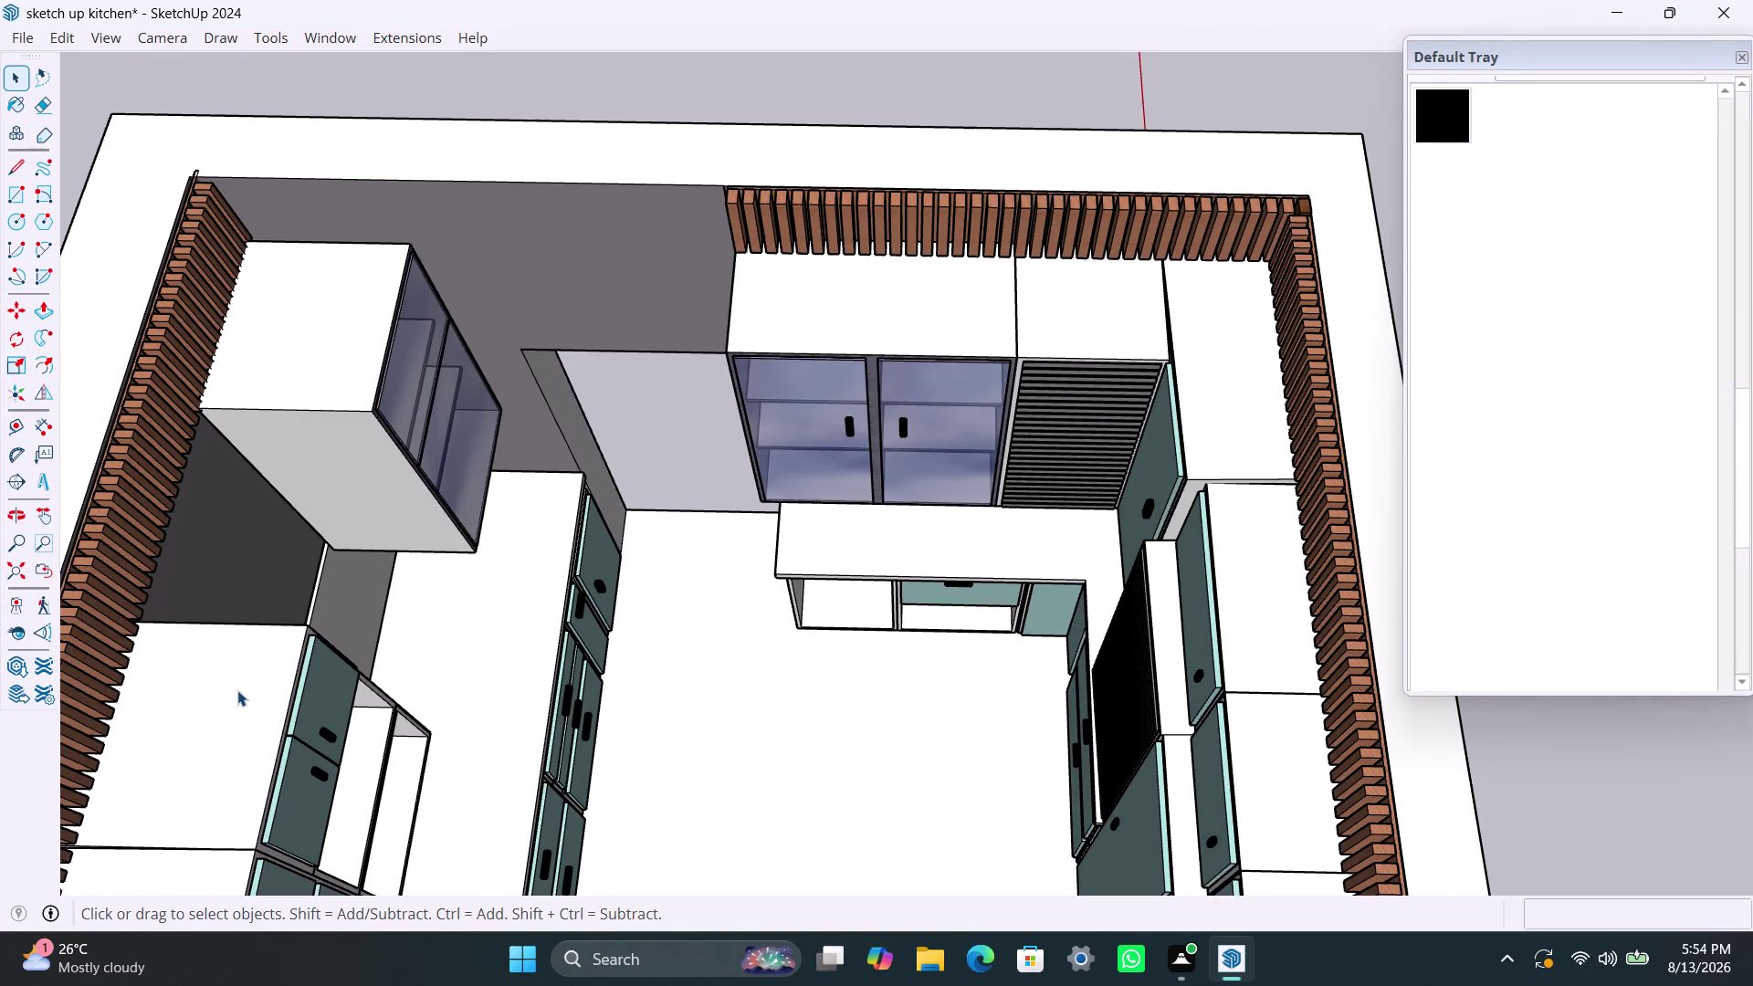
Orbit and zoom around the kitchen room, viewing it from above, from the other side and at the lower cabinets.
scroll(down, 3)
scroll(down, 3)
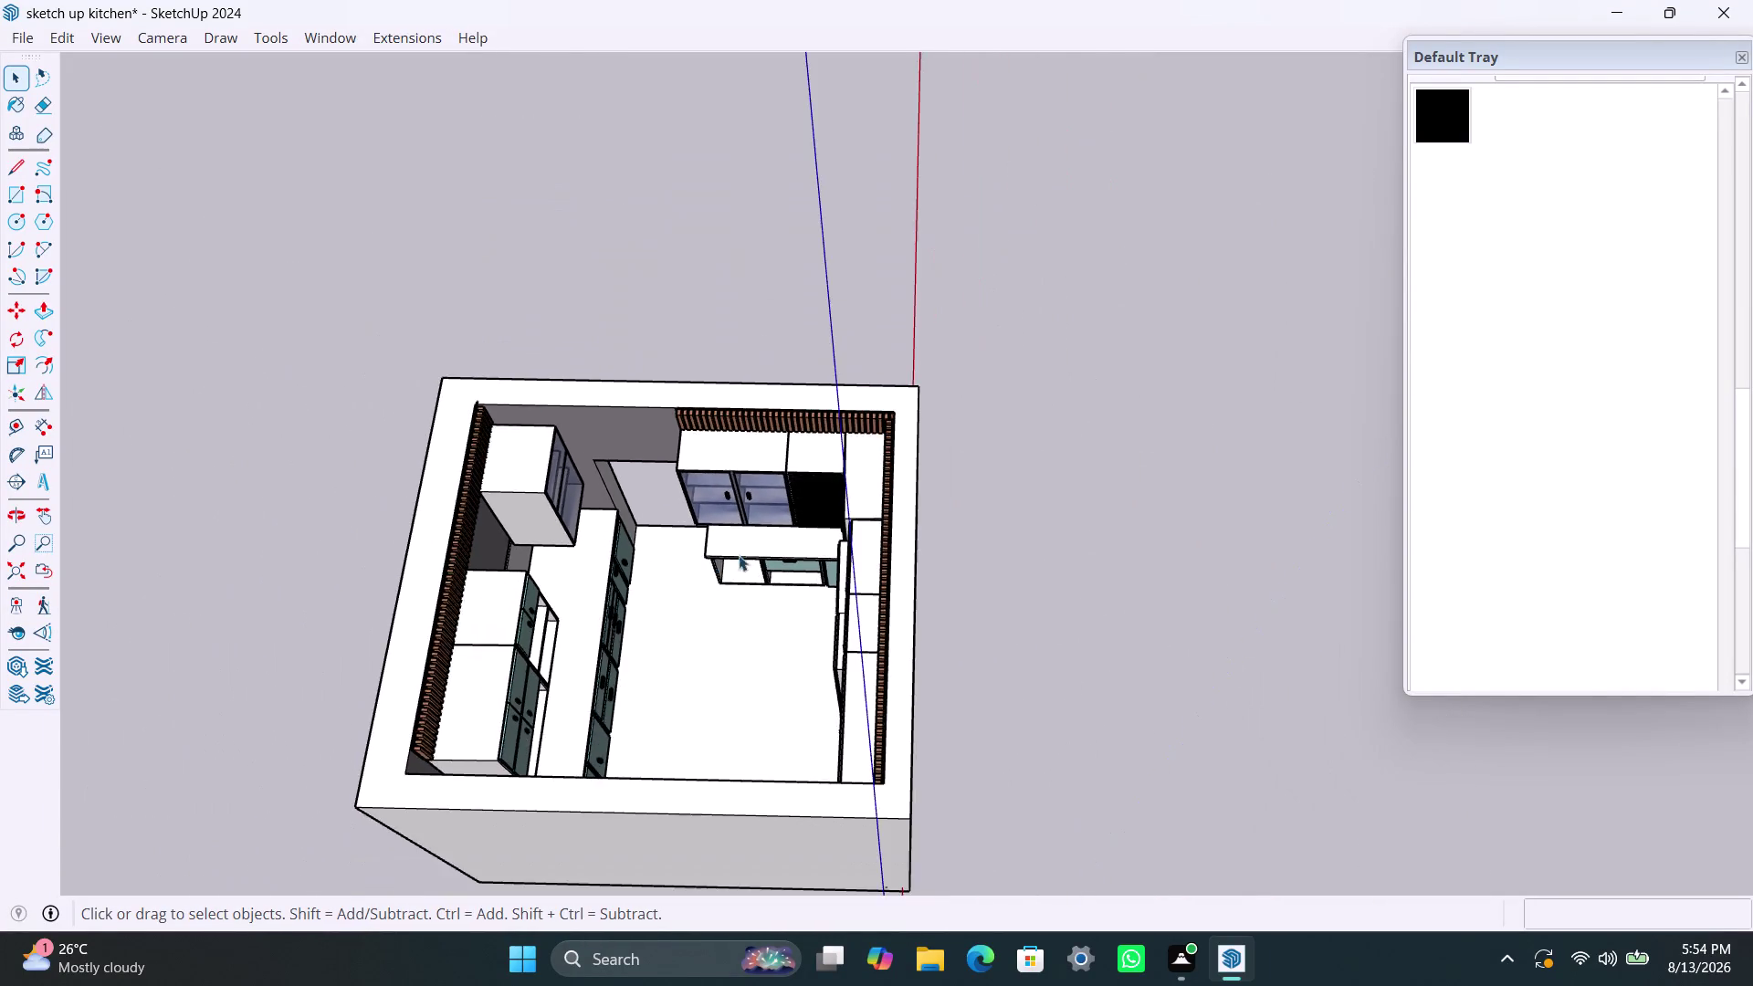
middle_drag(766, 548, 265, 644)
scroll(up, 3)
middle_drag(789, 421, 581, 382)
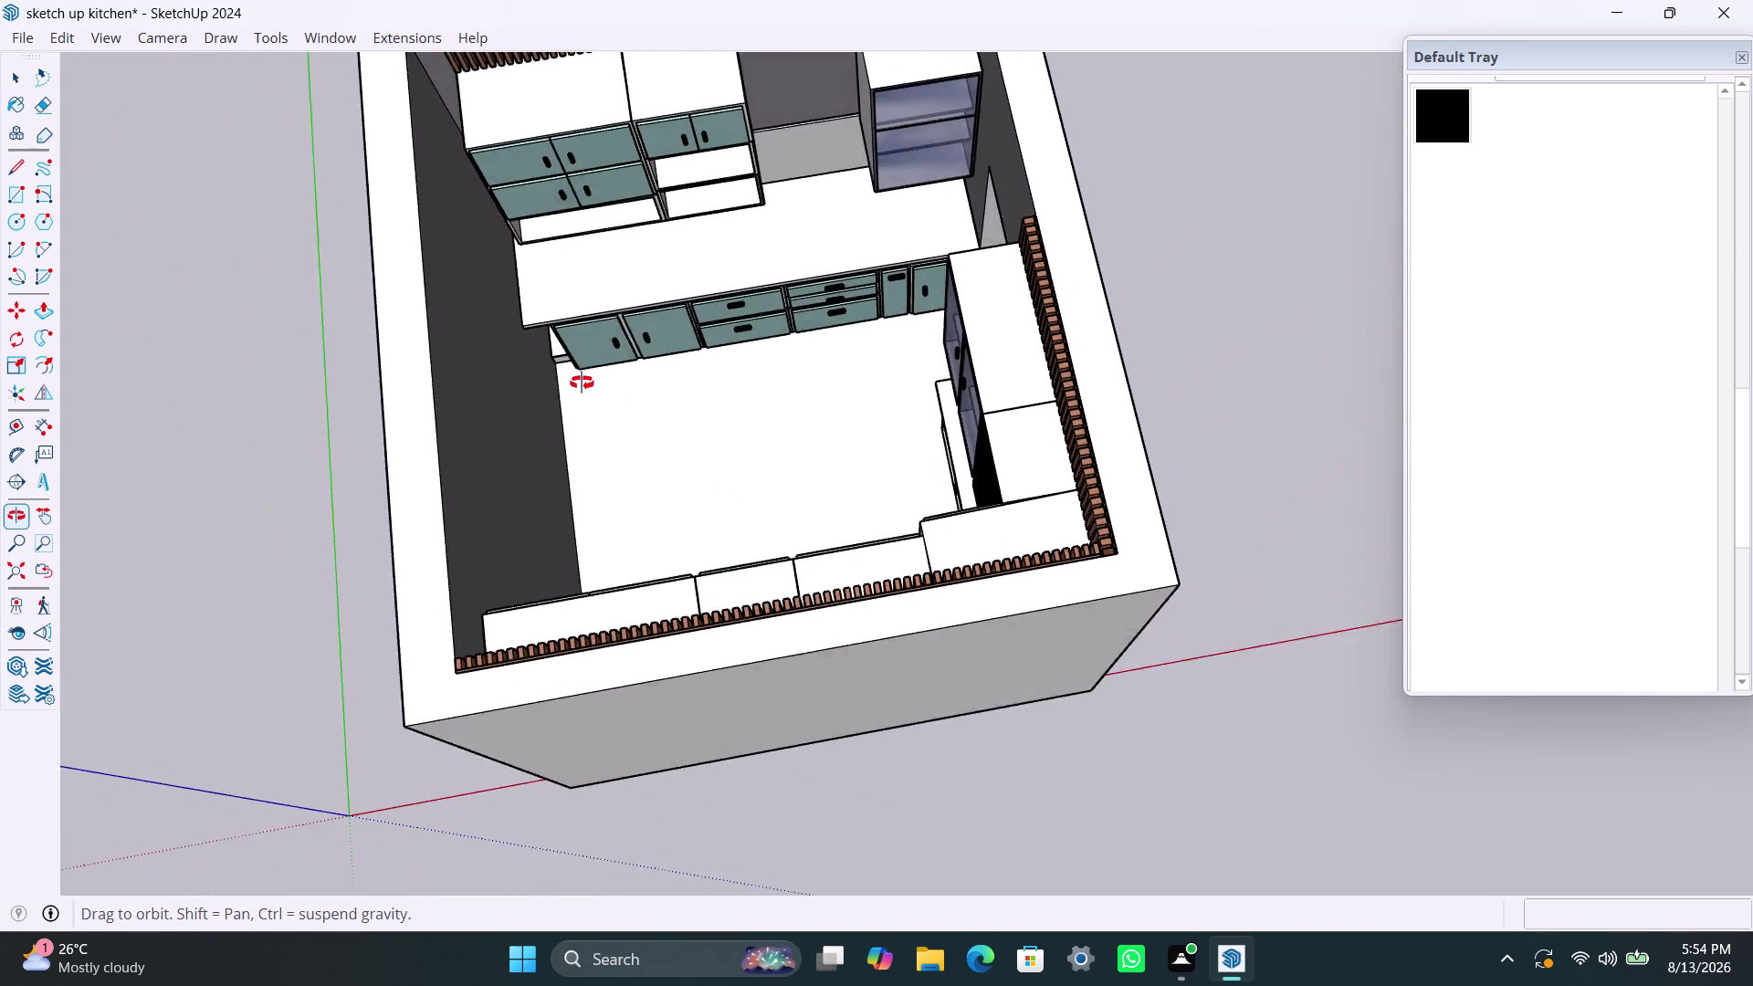
middle_drag(582, 382, 570, 368)
scroll(up, 3)
middle_drag(680, 436, 646, 328)
scroll(up, 3)
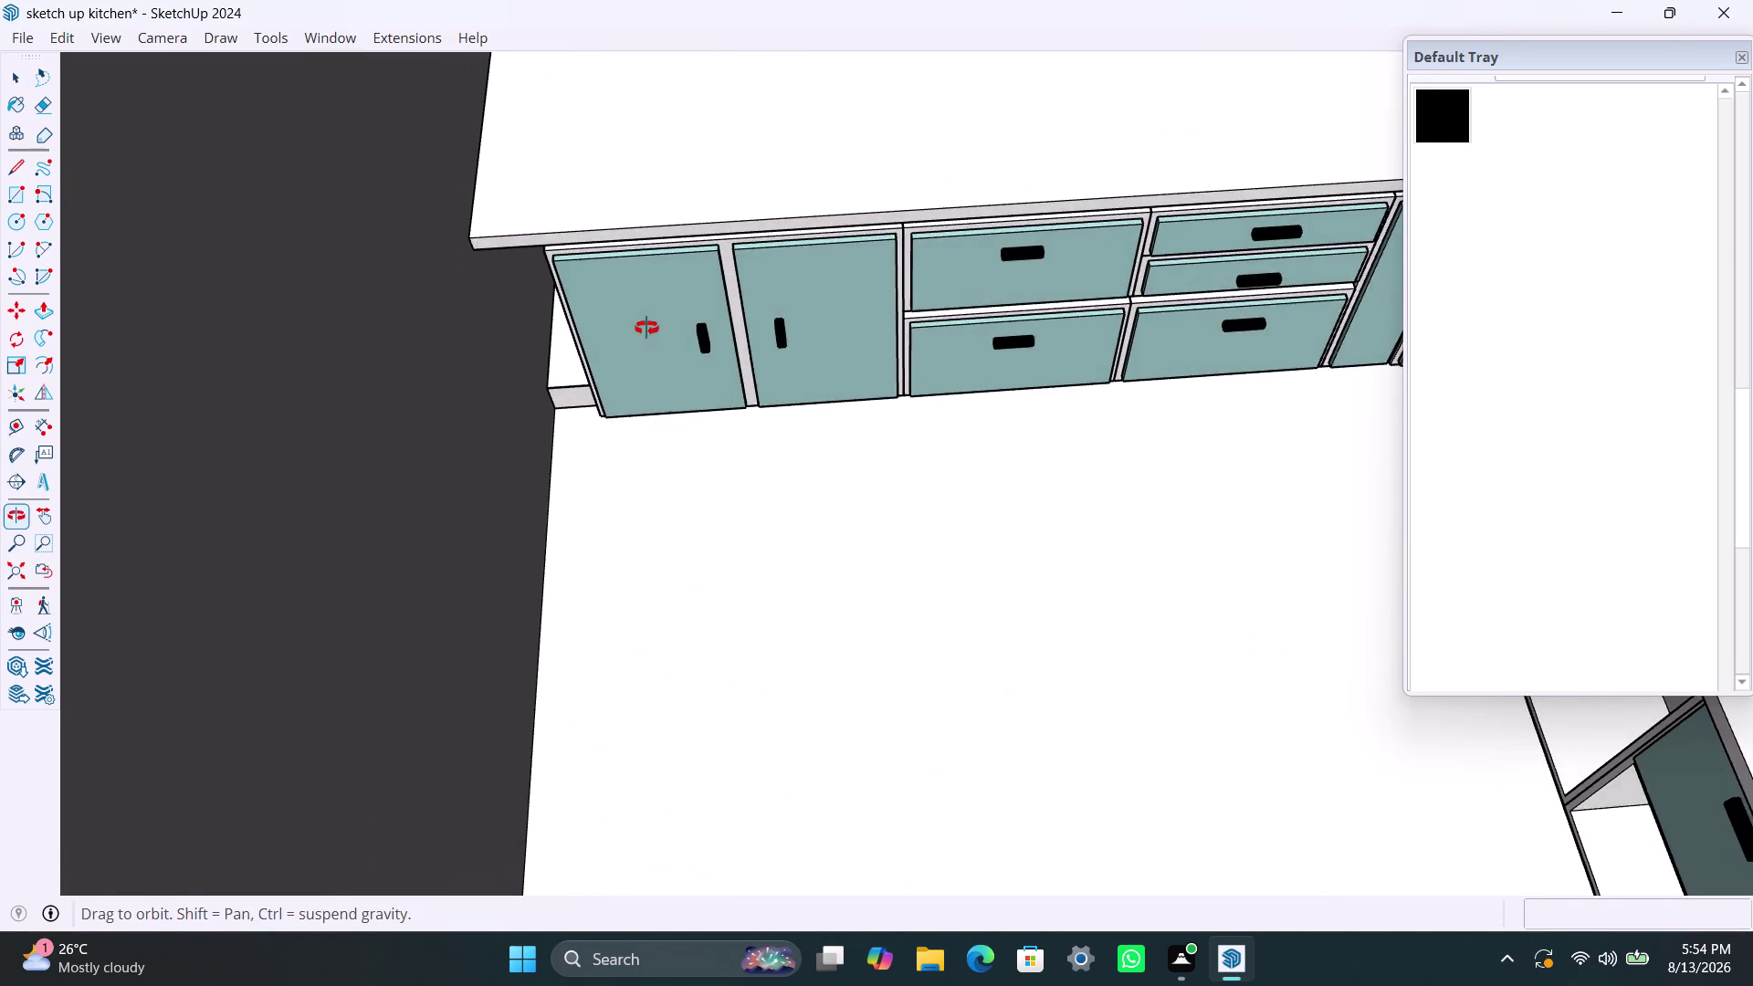
middle_drag(647, 328, 645, 332)
scroll(down, 3)
Select the whole outer room shell and orbit to a tilted overhead view.
triple_click(834, 505)
click(835, 504)
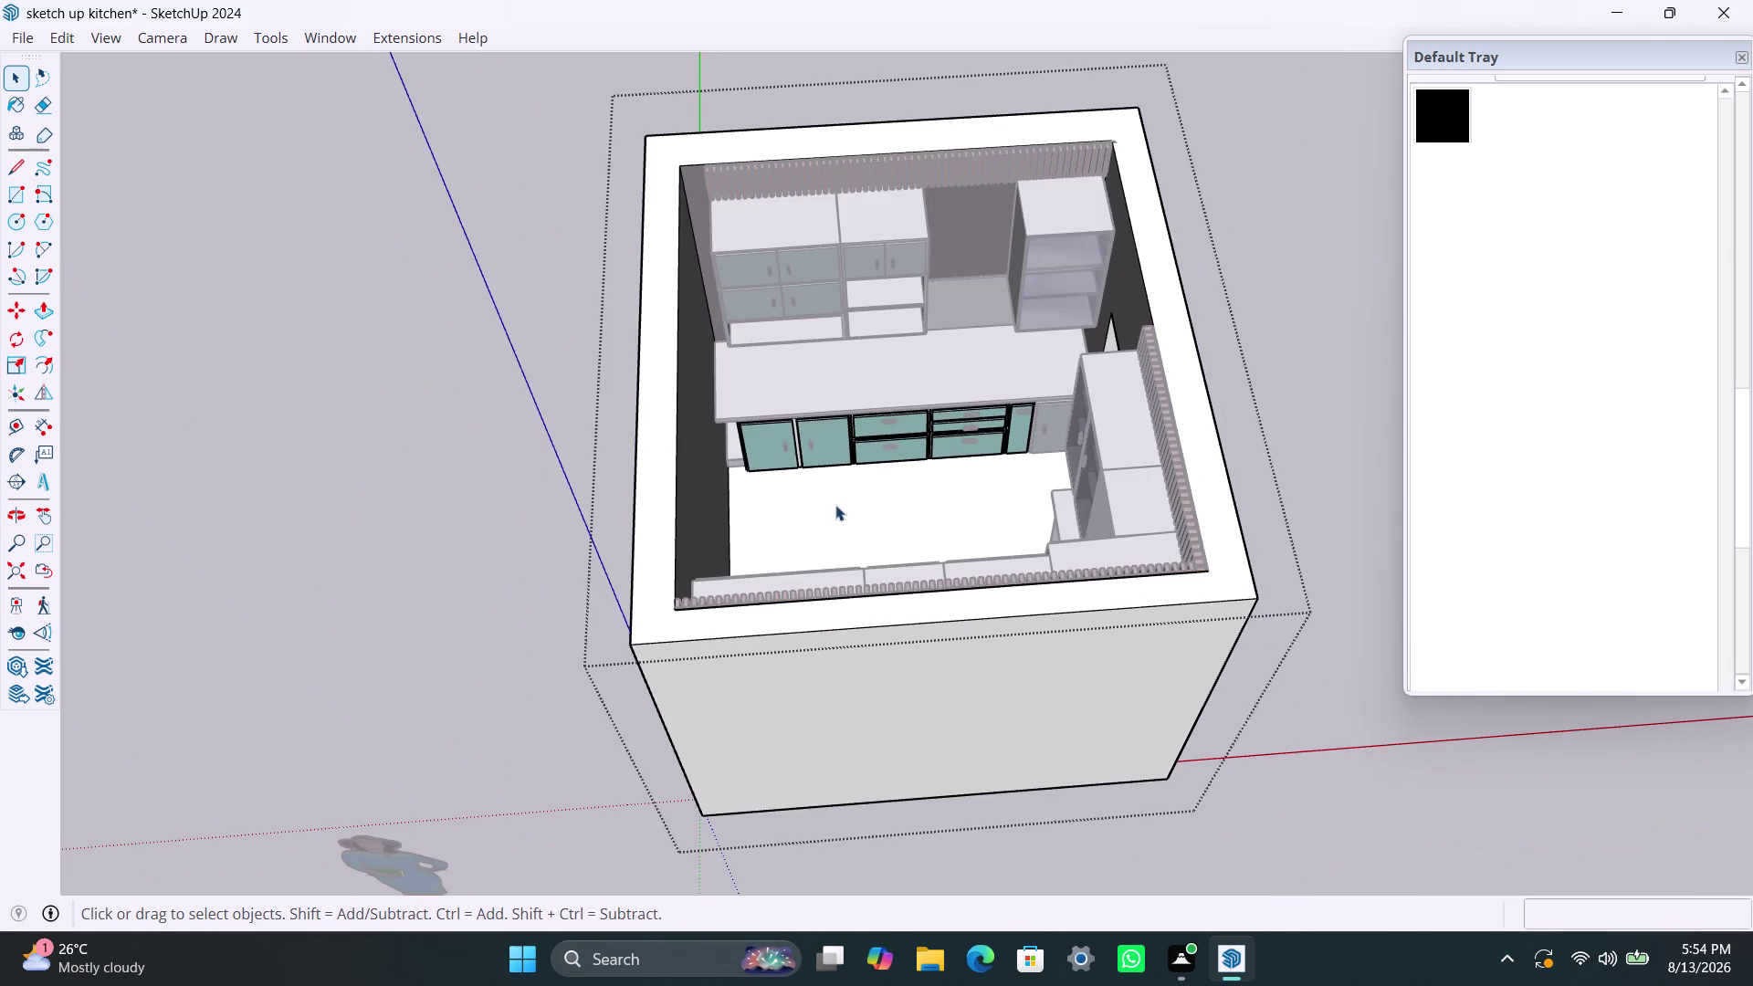
triple_click(836, 514)
click(836, 514)
scroll(down, 3)
middle_drag(908, 496, 818, 620)
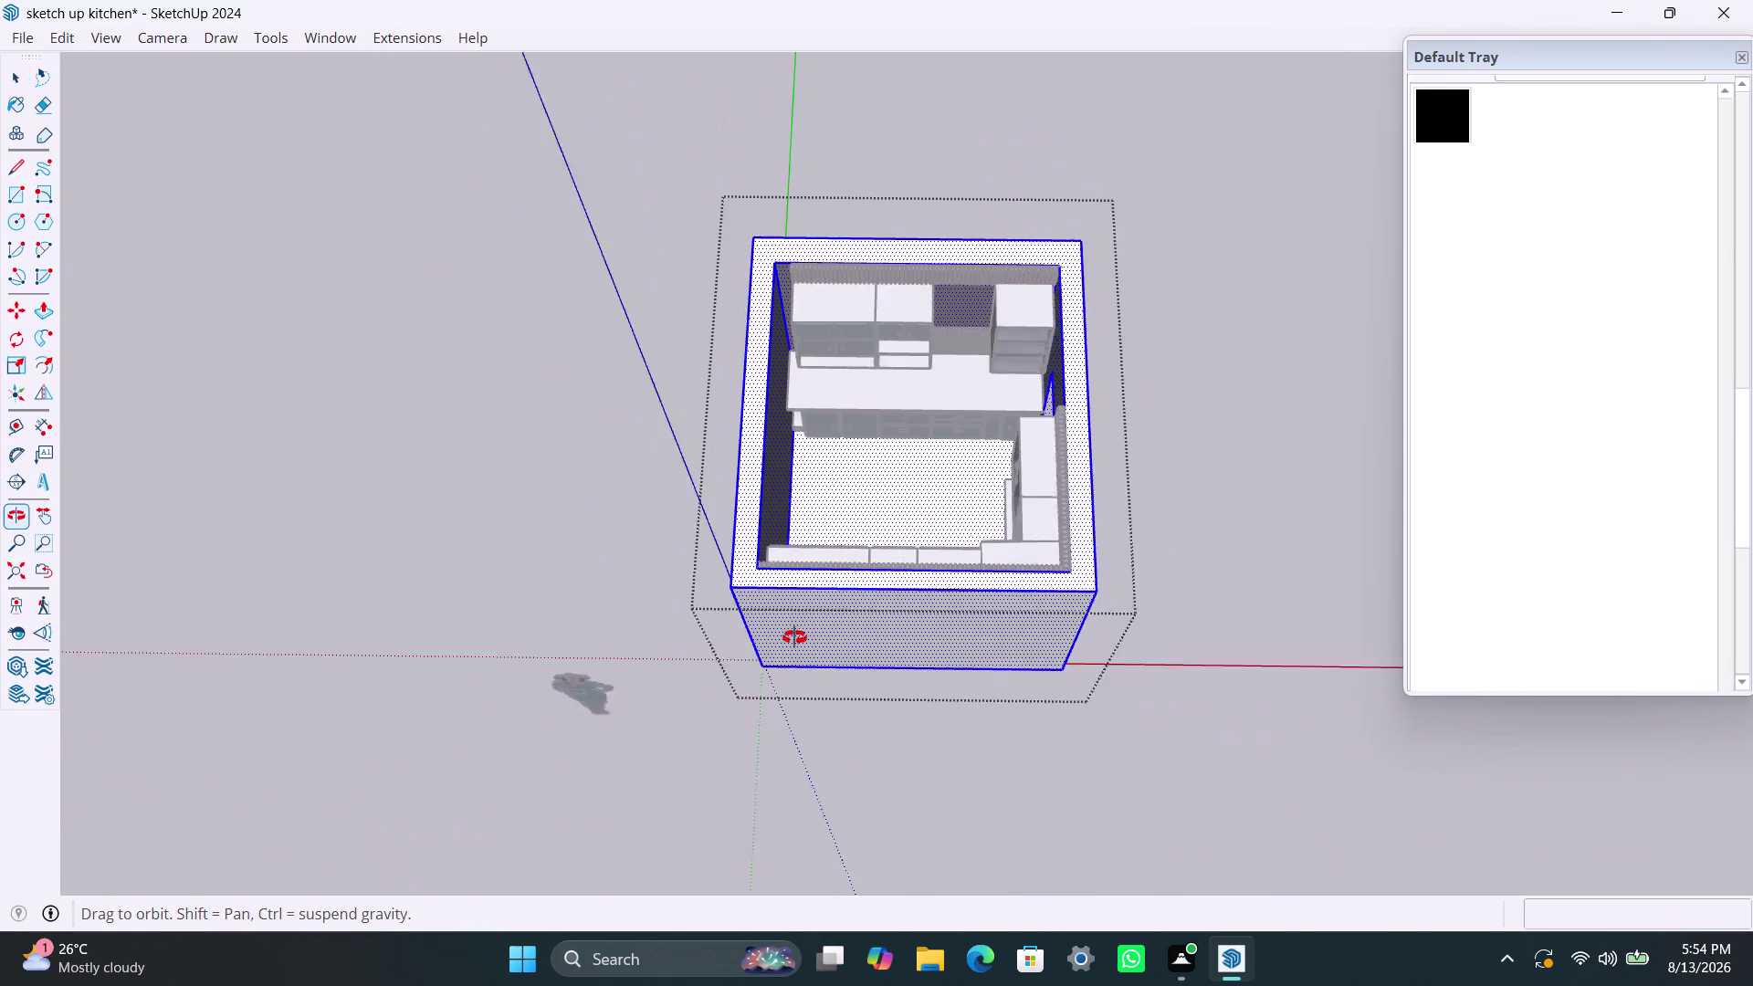
middle_drag(818, 620, 790, 640)
scroll(up, 3)
Select the floor, view the room from outside facing the doorway wall, then clear the selection.
double_click(868, 474)
scroll(down, 3)
middle_drag(995, 516, 993, 515)
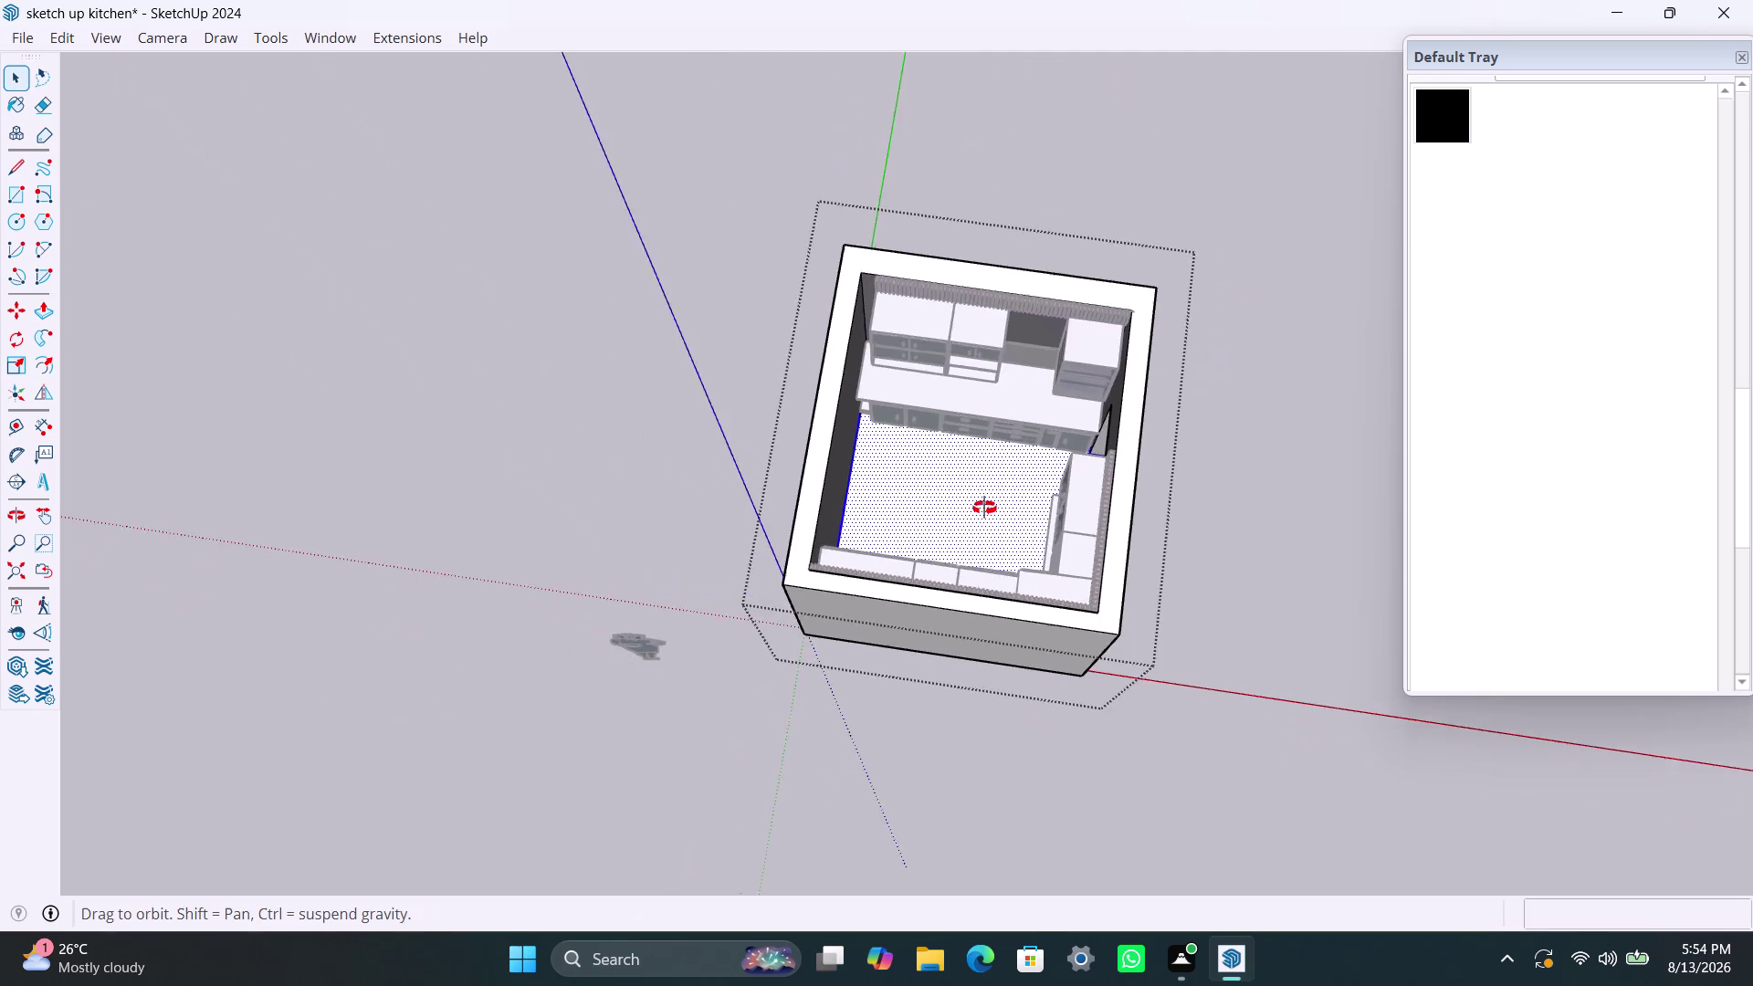
middle_drag(993, 515, 313, 167)
middle_drag(484, 289, 242, 277)
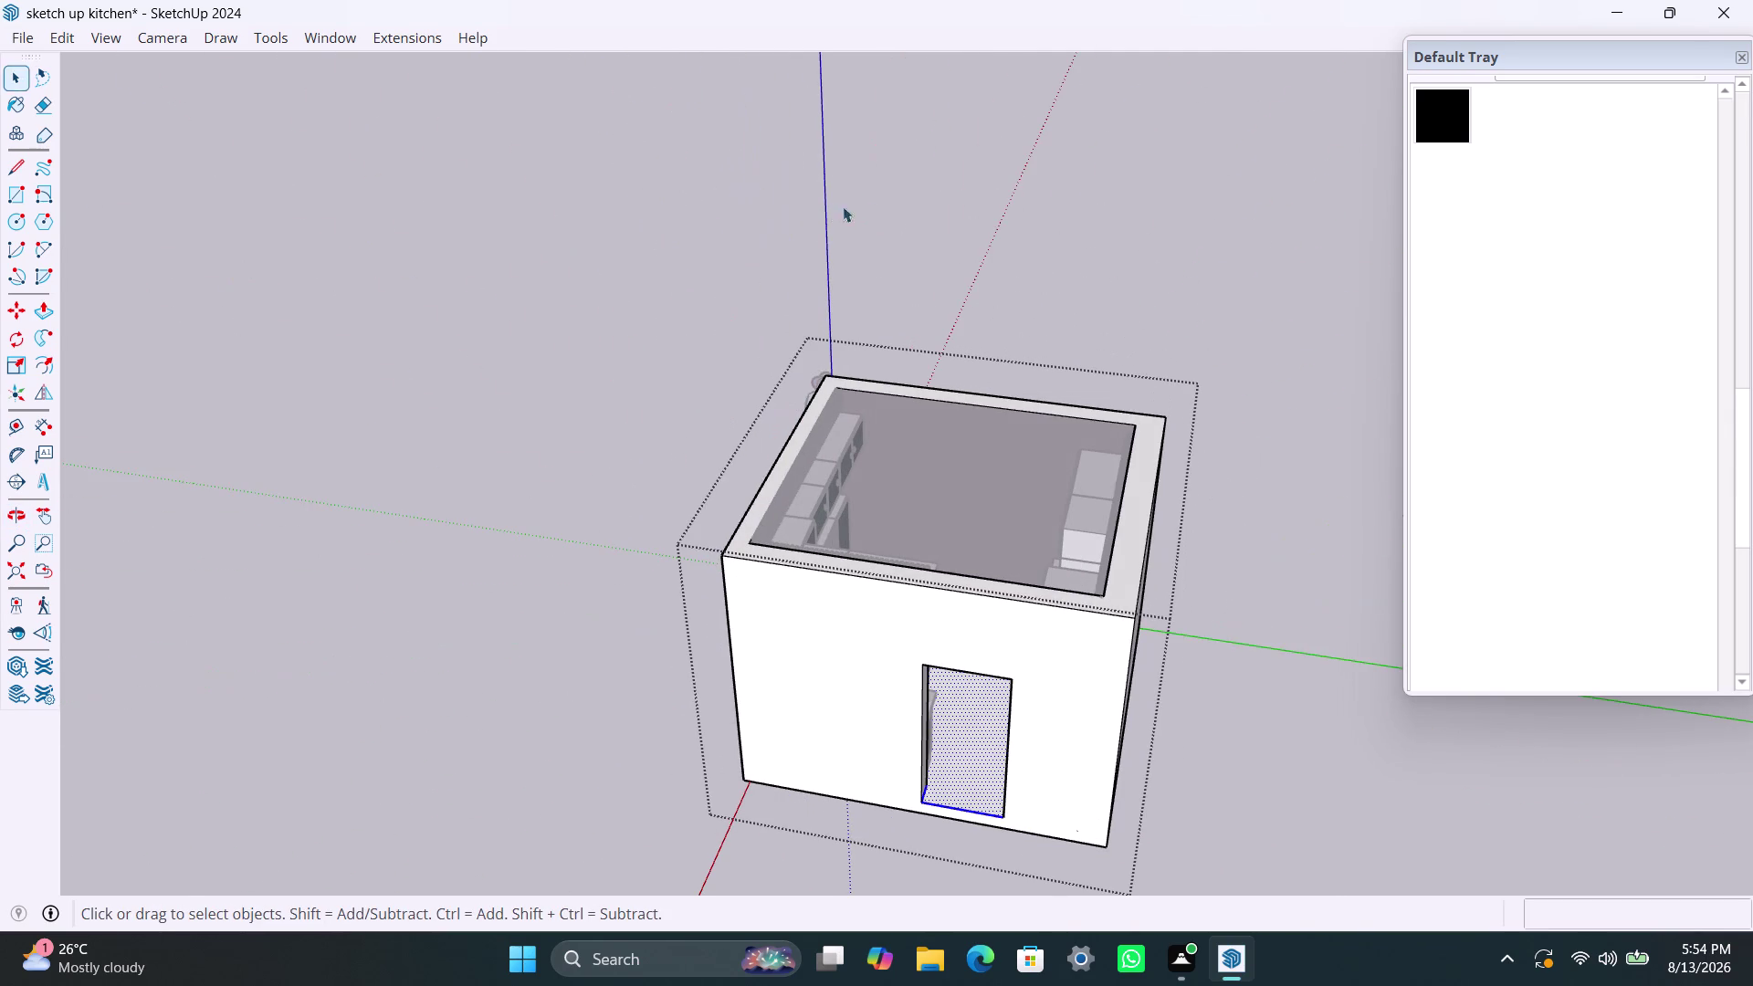
key(space)
triple_click(972, 206)
triple_click(973, 227)
click(975, 227)
Zoom in near the top of the shell and select the entire outer room shell.
scroll(up, 3)
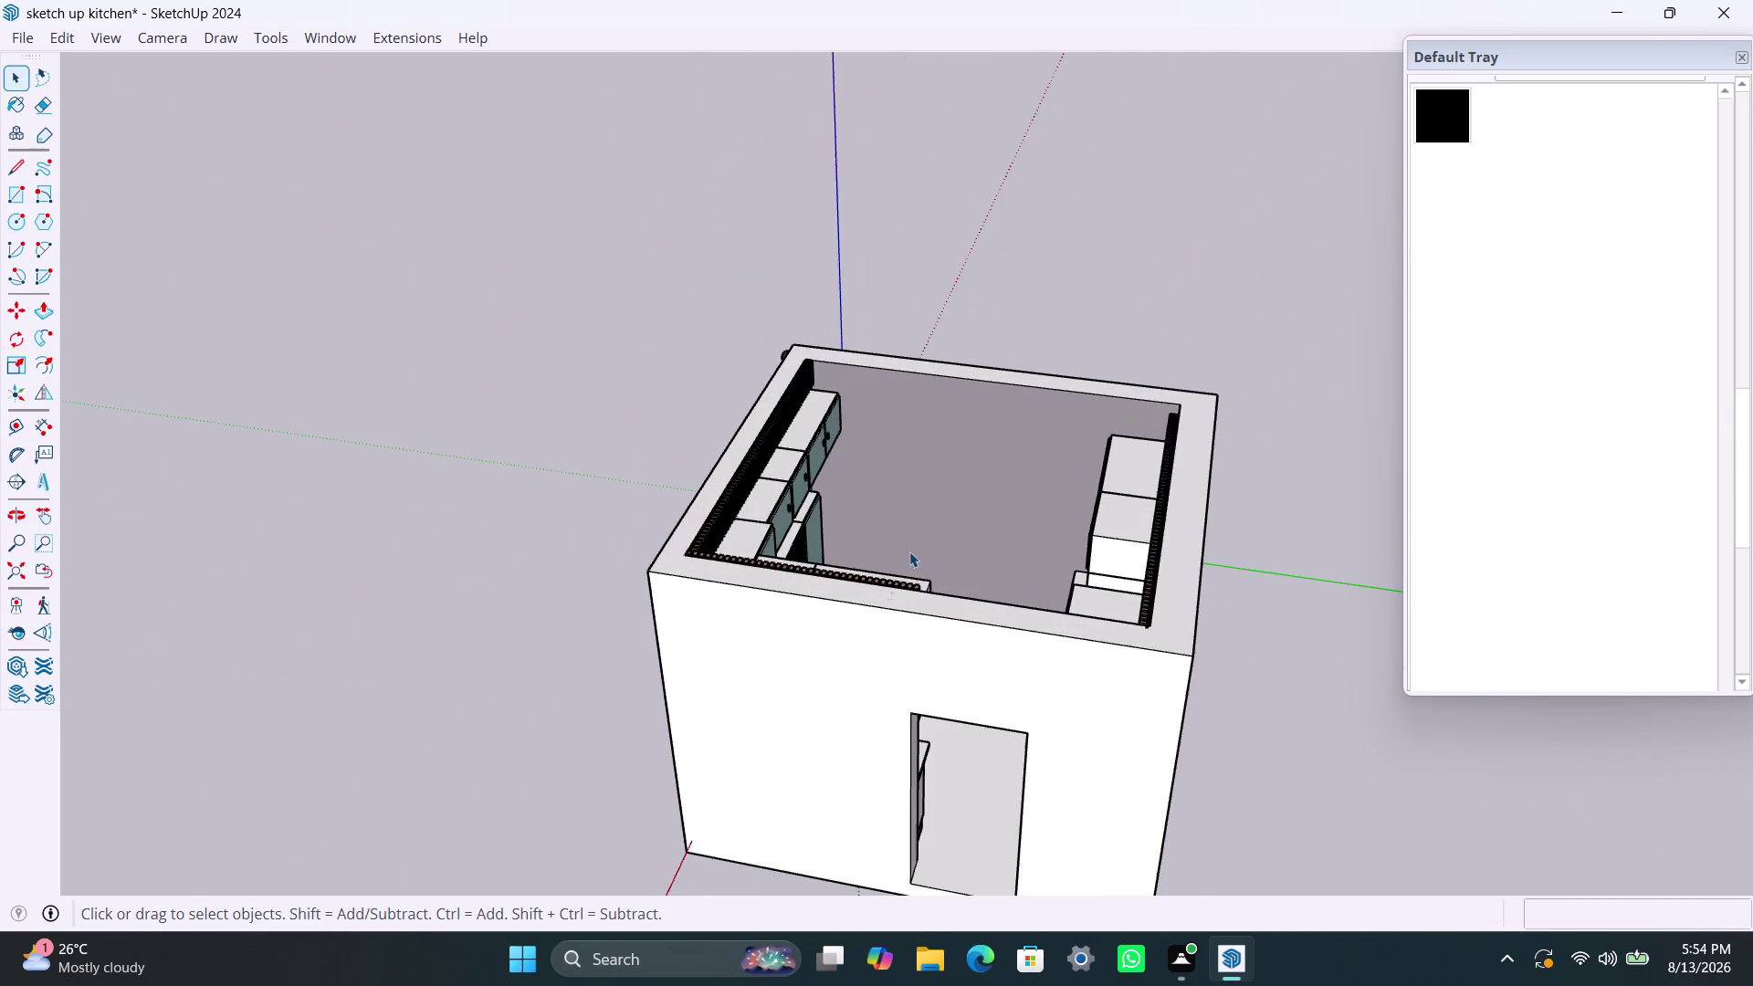
scroll(up, 3)
middle_drag(705, 541, 835, 477)
click(848, 590)
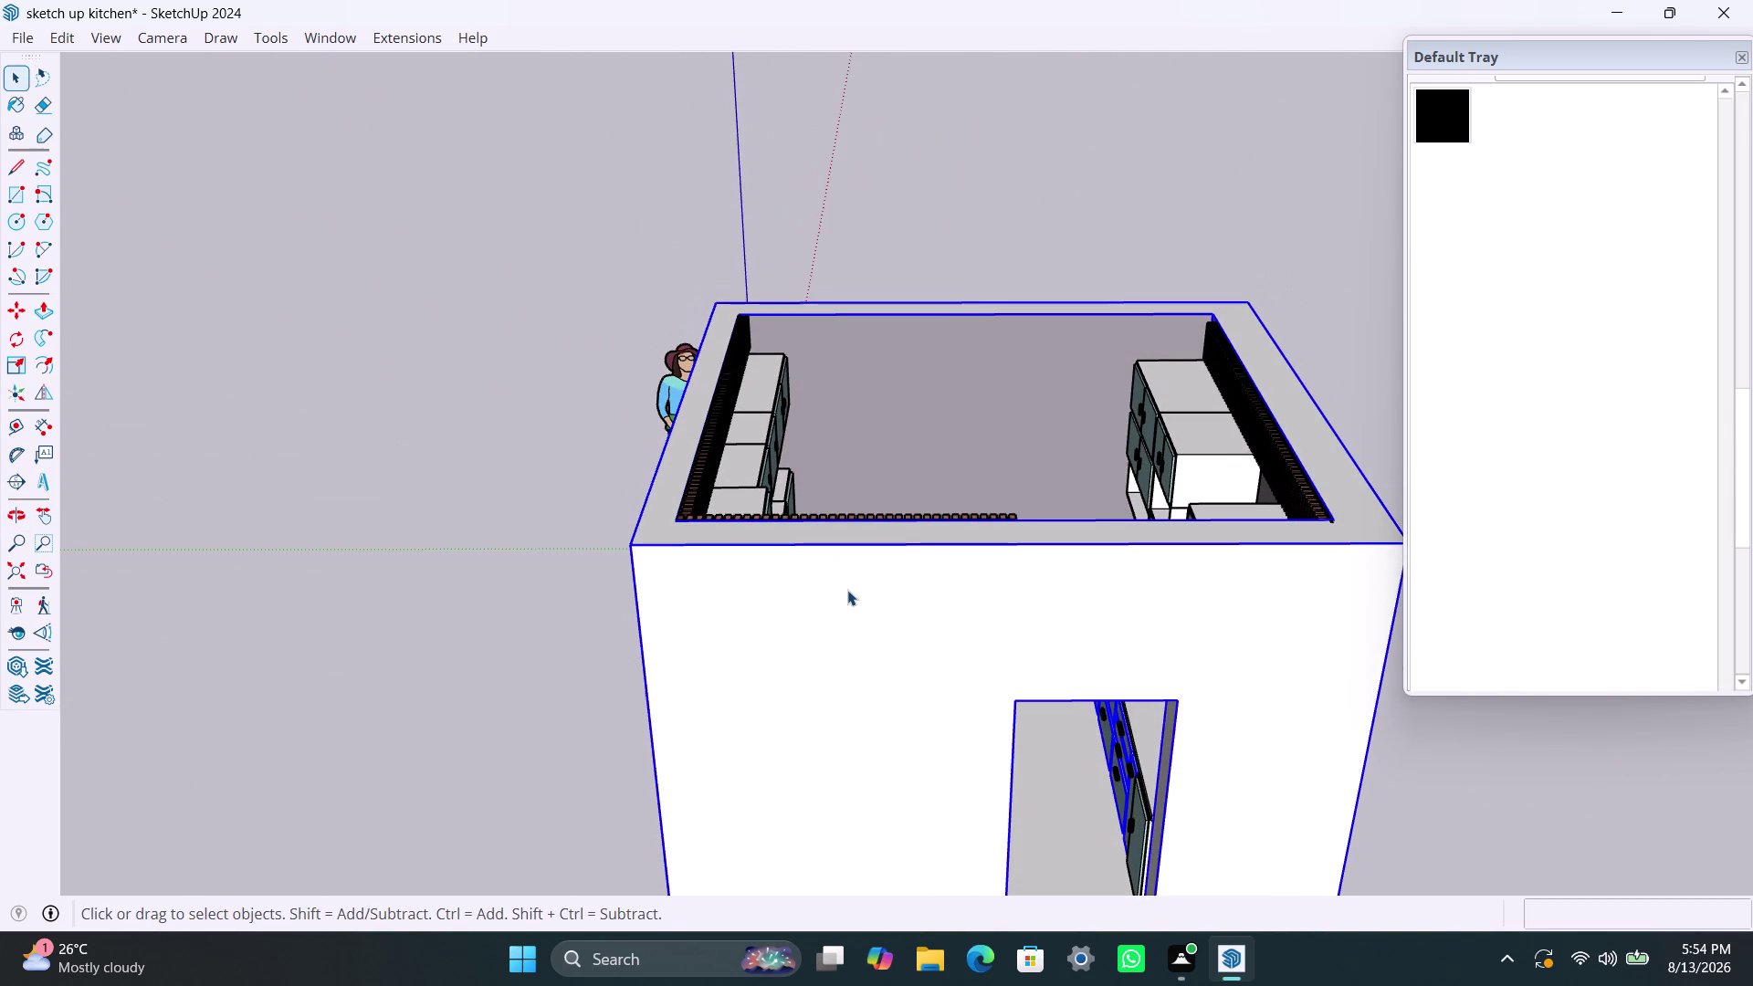
triple_click(846, 589)
click(846, 589)
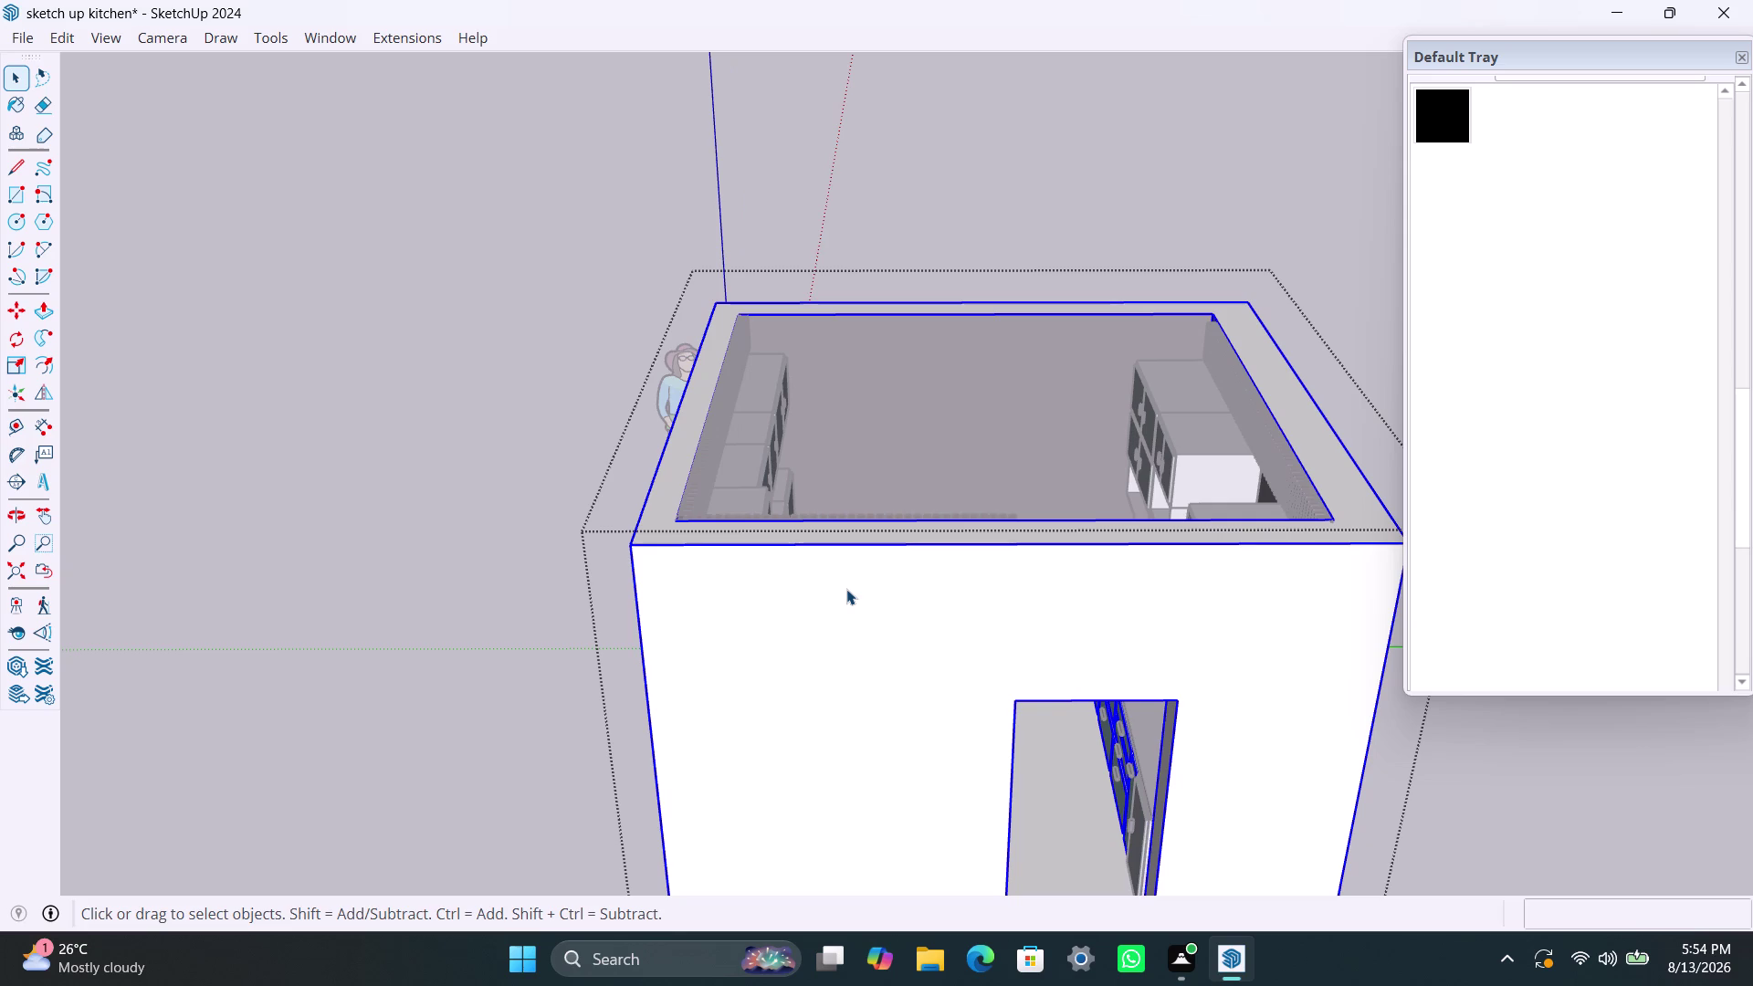
click(847, 589)
click(846, 588)
click(847, 588)
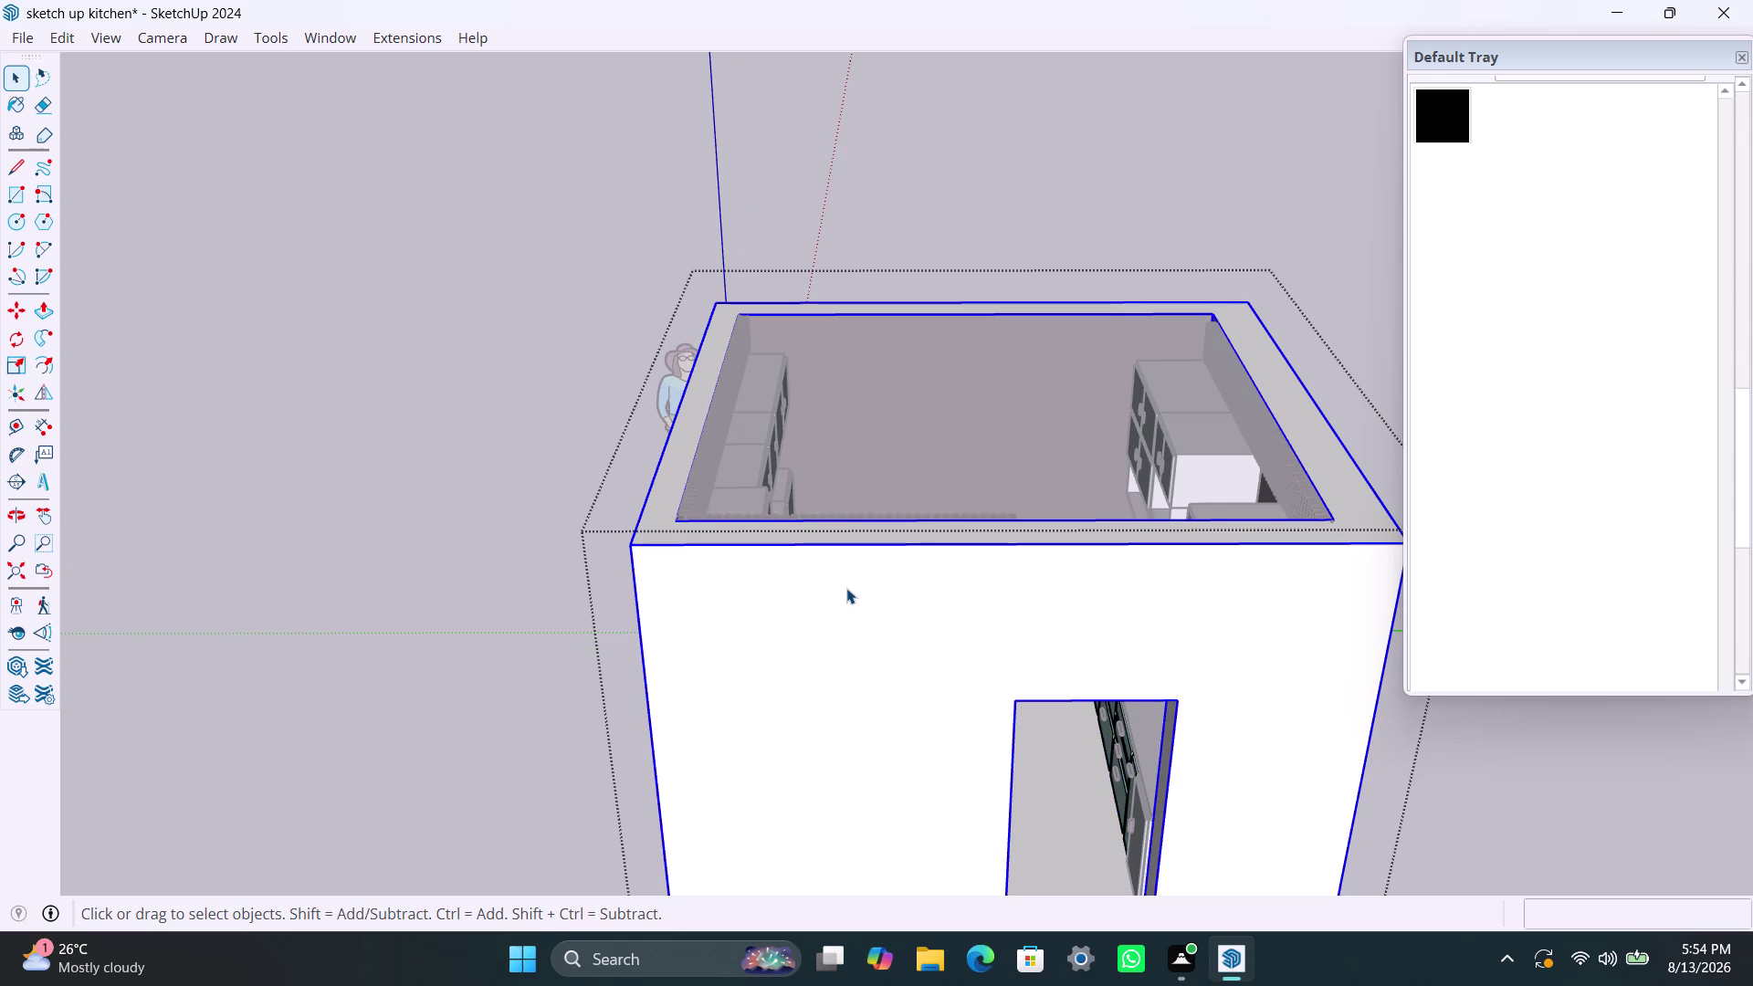
scroll(down, 3)
Orbit to a straight-down view into the kitchen and expand the materials library.
middle_drag(1016, 392, 5, 528)
scroll(down, 3)
middle_drag(705, 551, 461, 583)
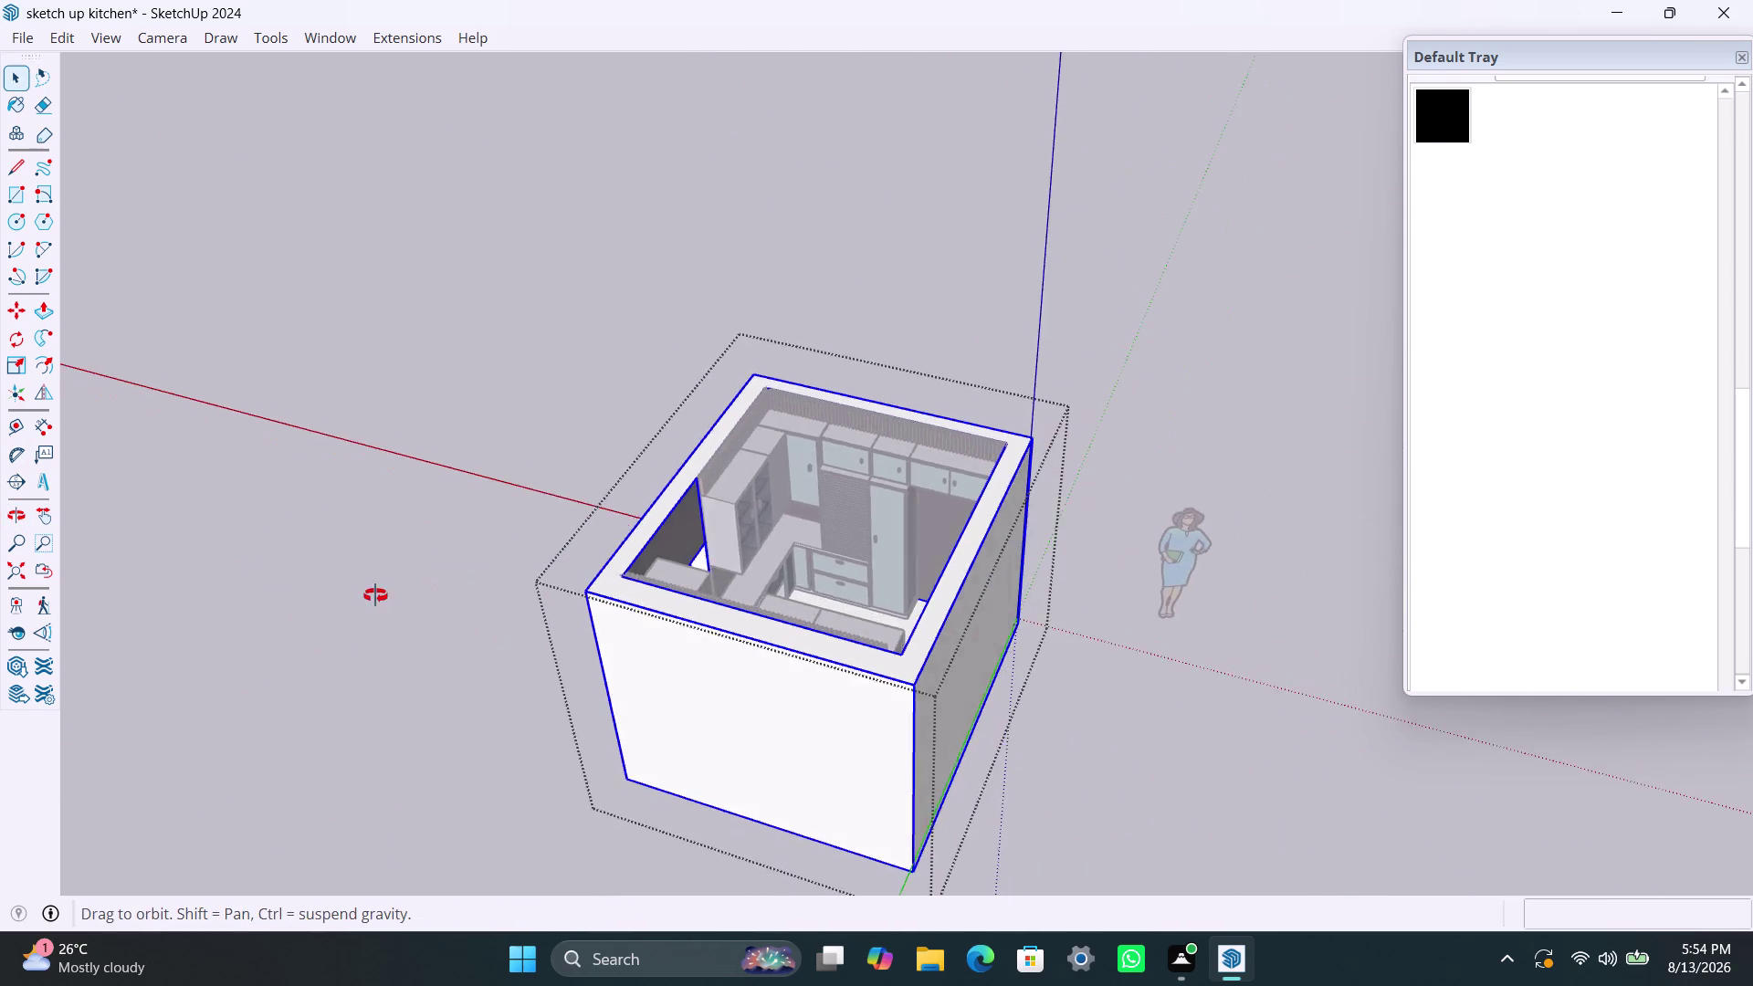
middle_drag(461, 584, 0, 604)
scroll(up, 3)
middle_drag(830, 435, 114, 582)
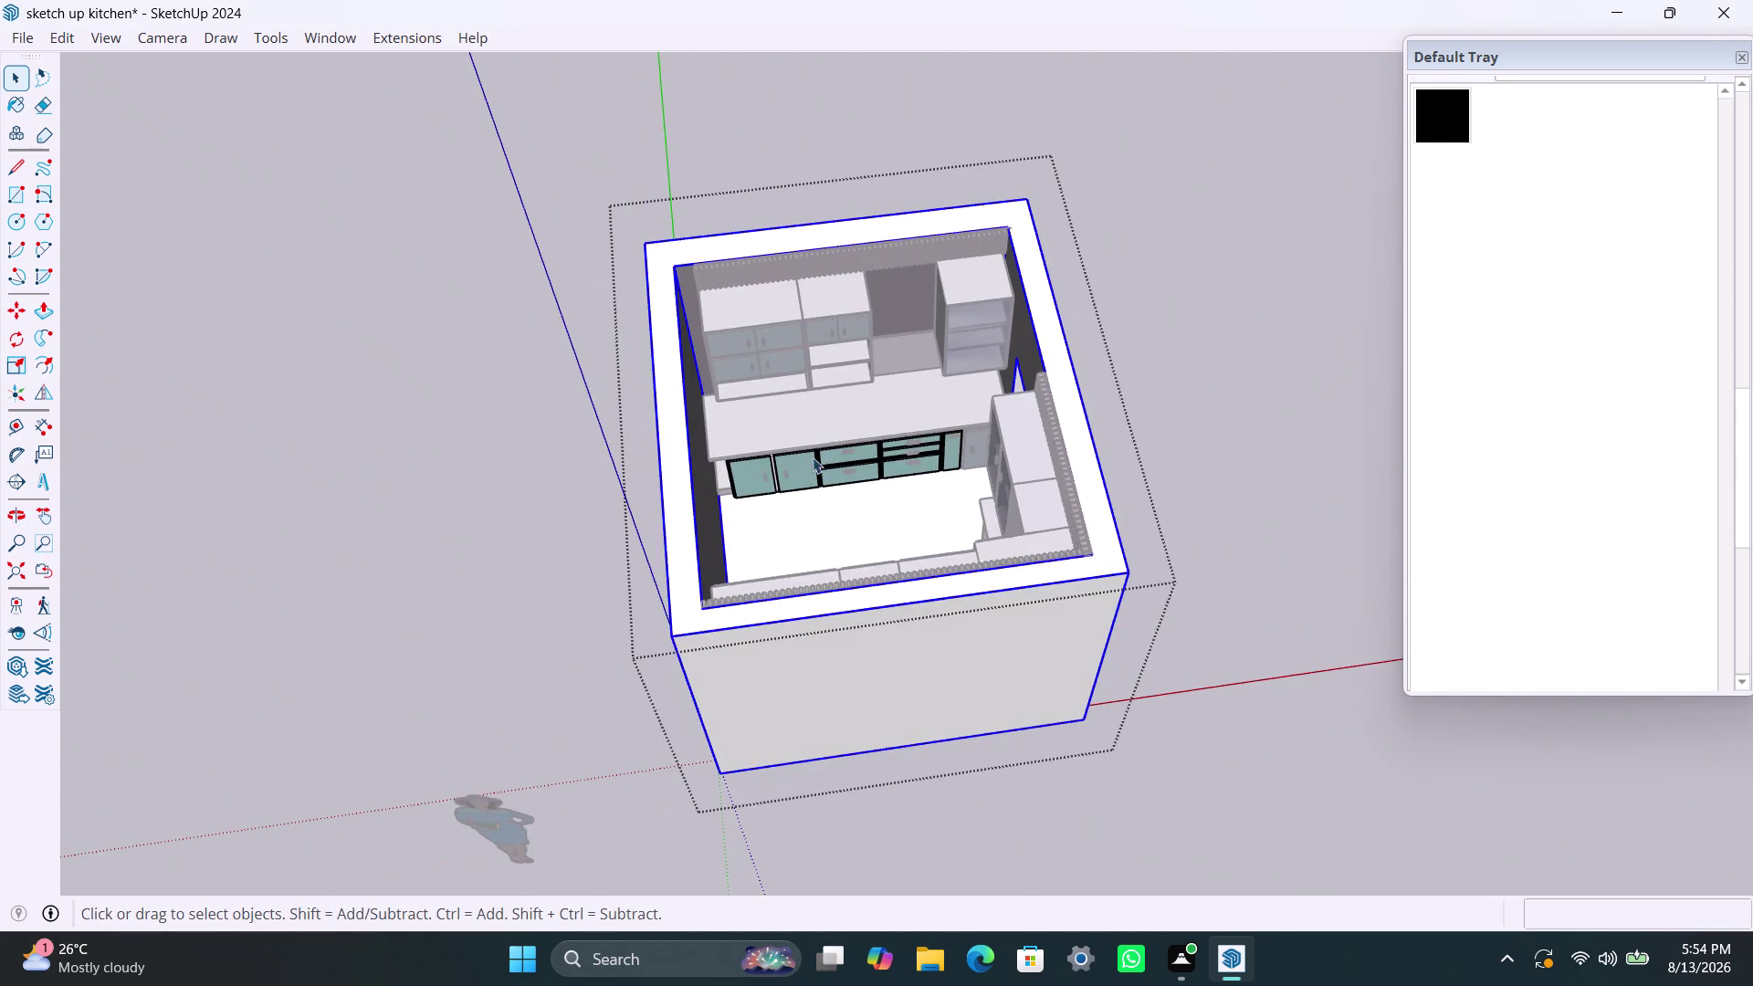
scroll(up, 3)
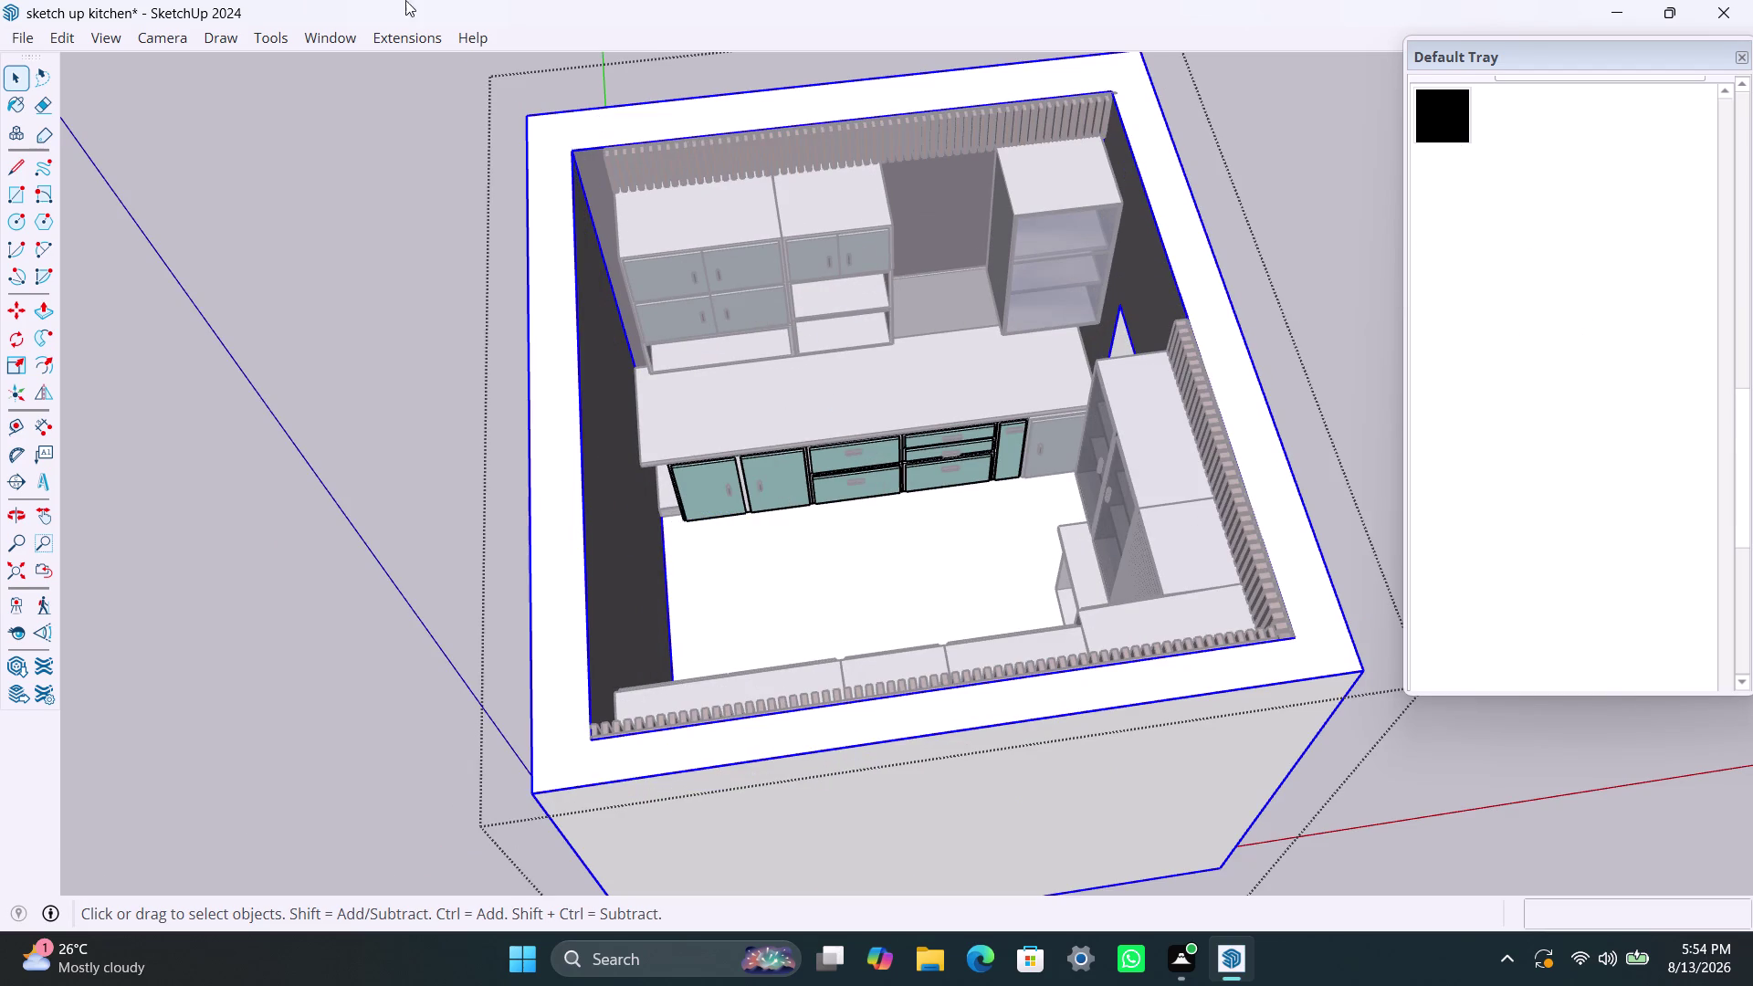
drag(1741, 528, 1743, 388)
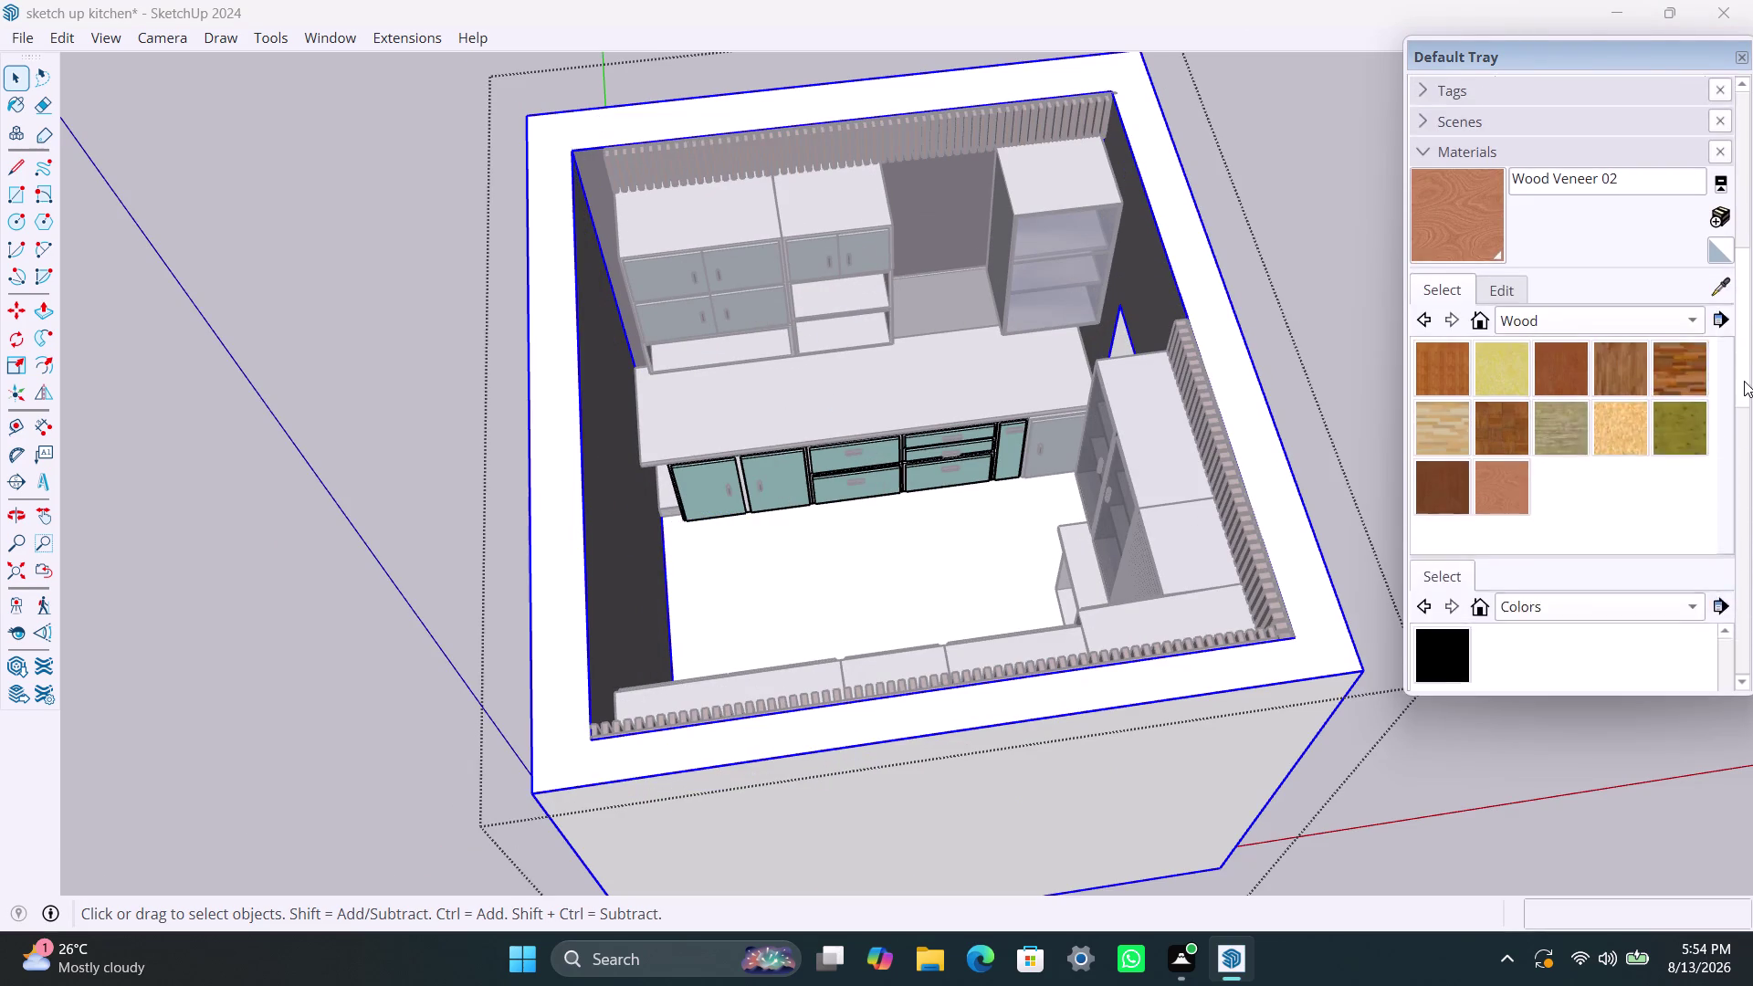
Pick the grey material from the In Model materials list.
drag(1744, 388, 1744, 335)
click(1530, 513)
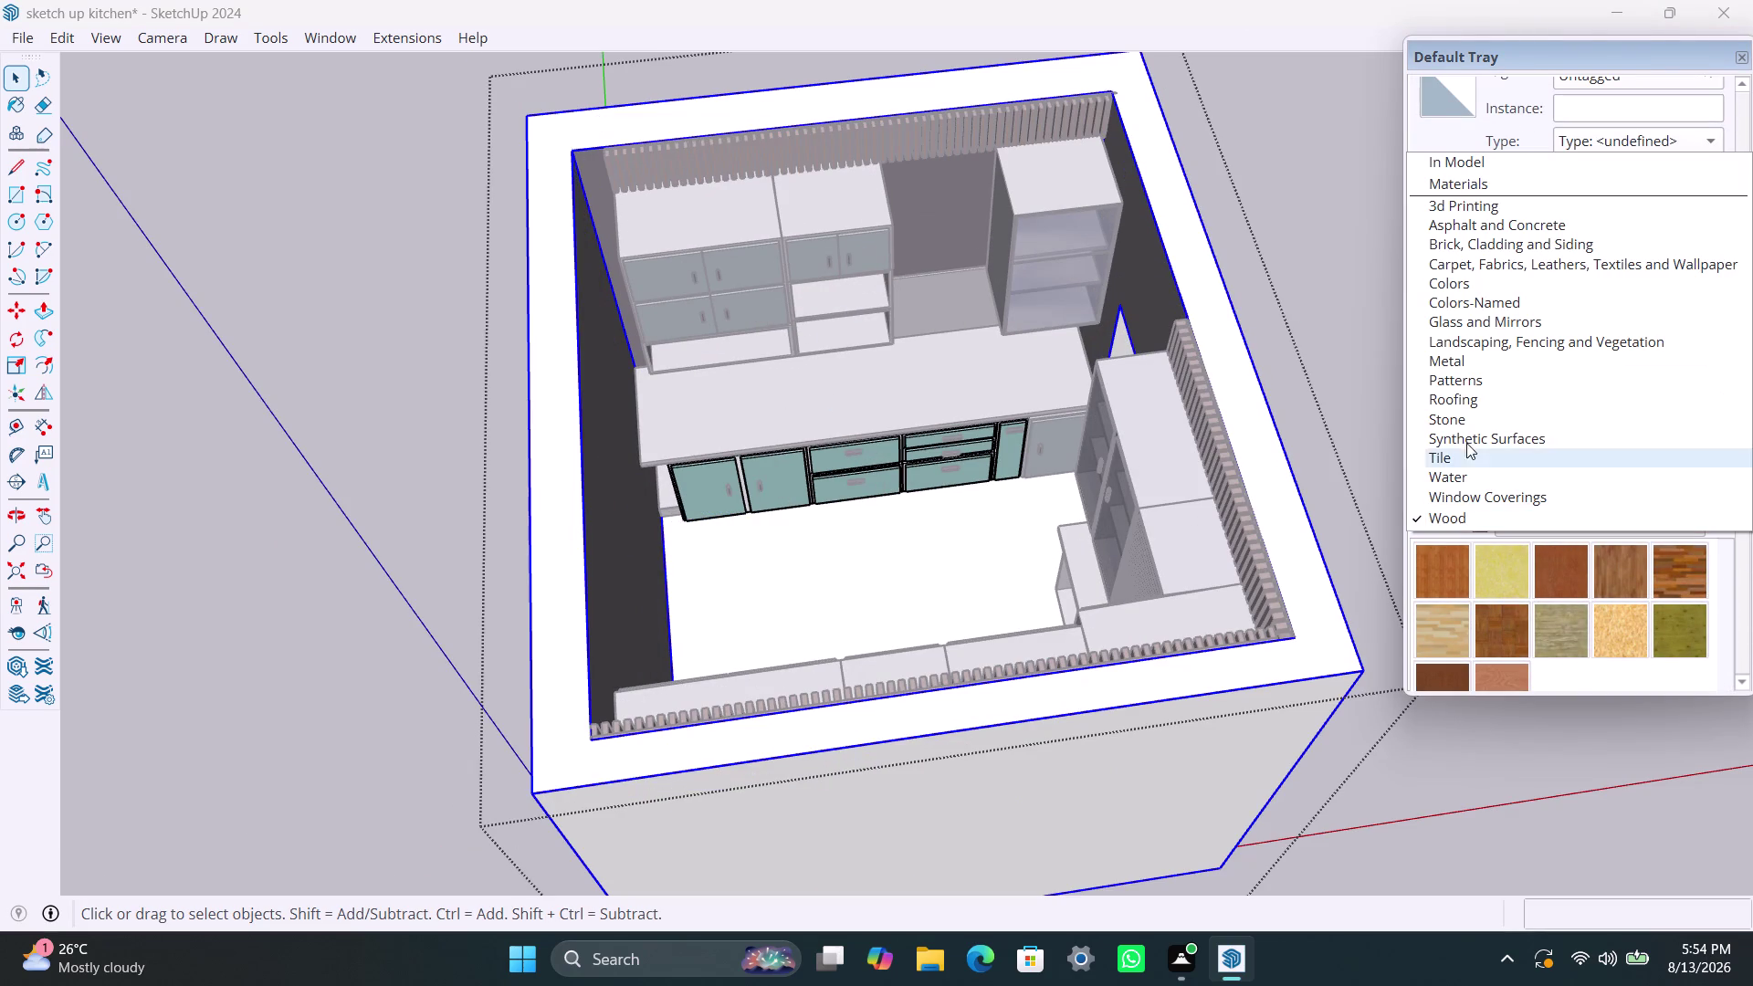
click(1501, 288)
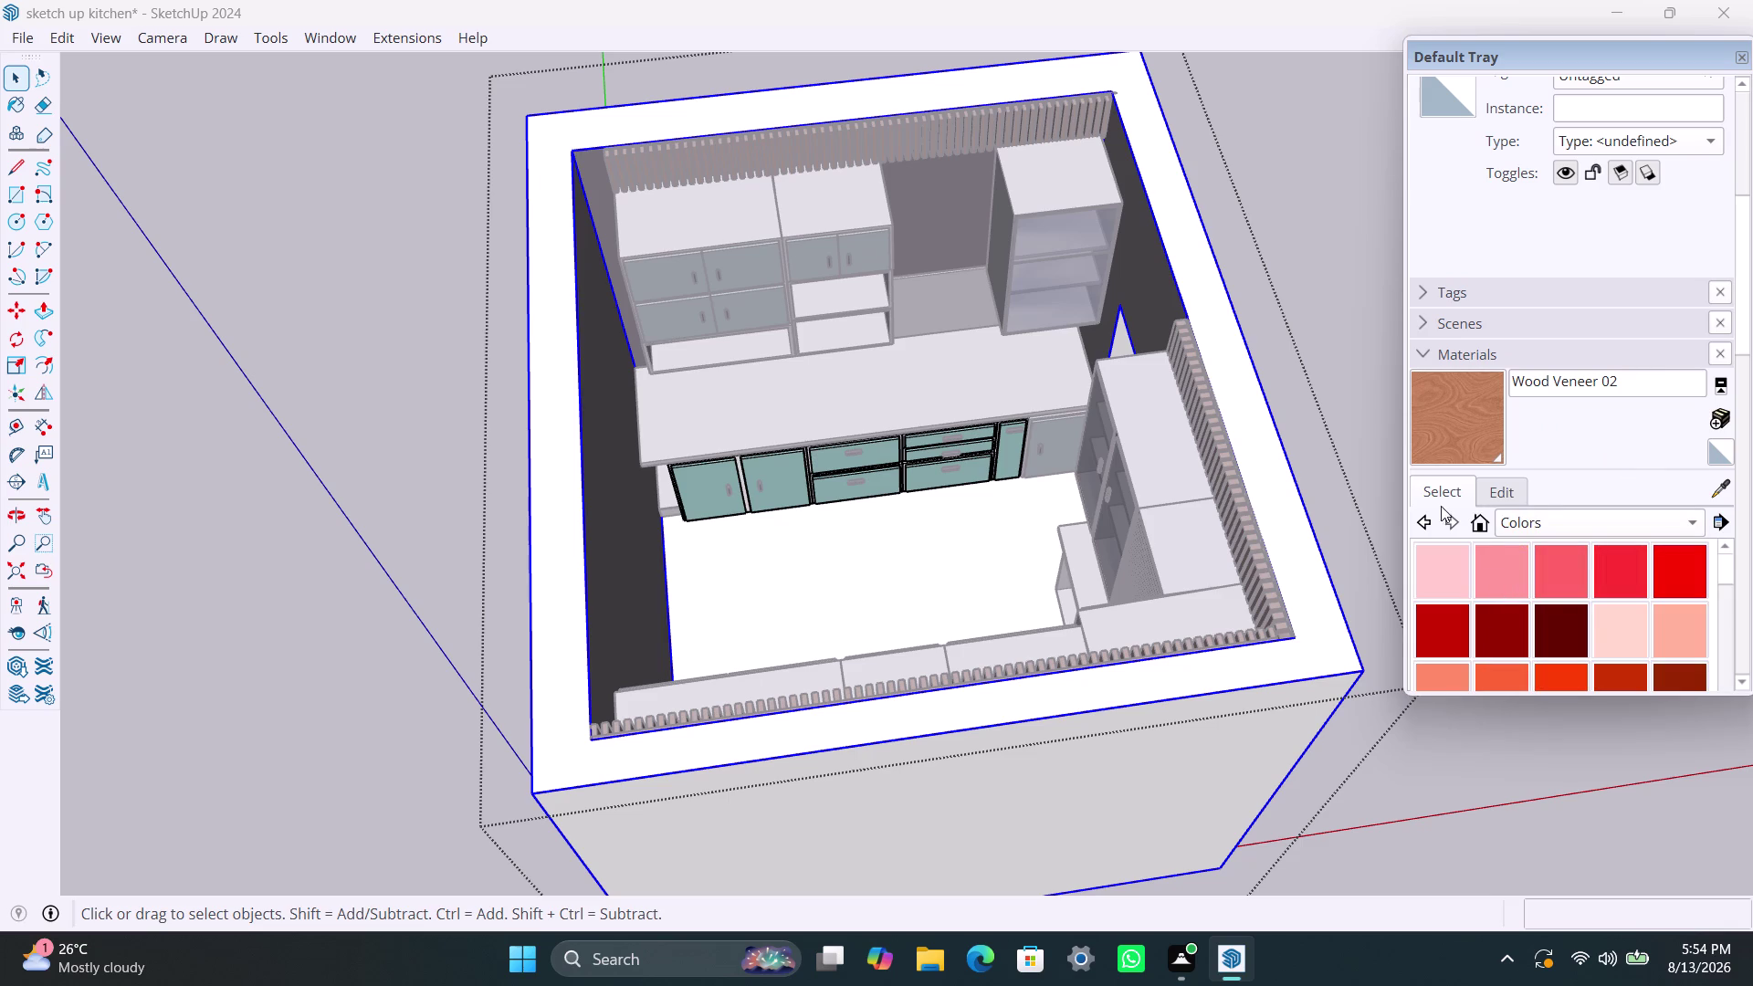
click(1480, 528)
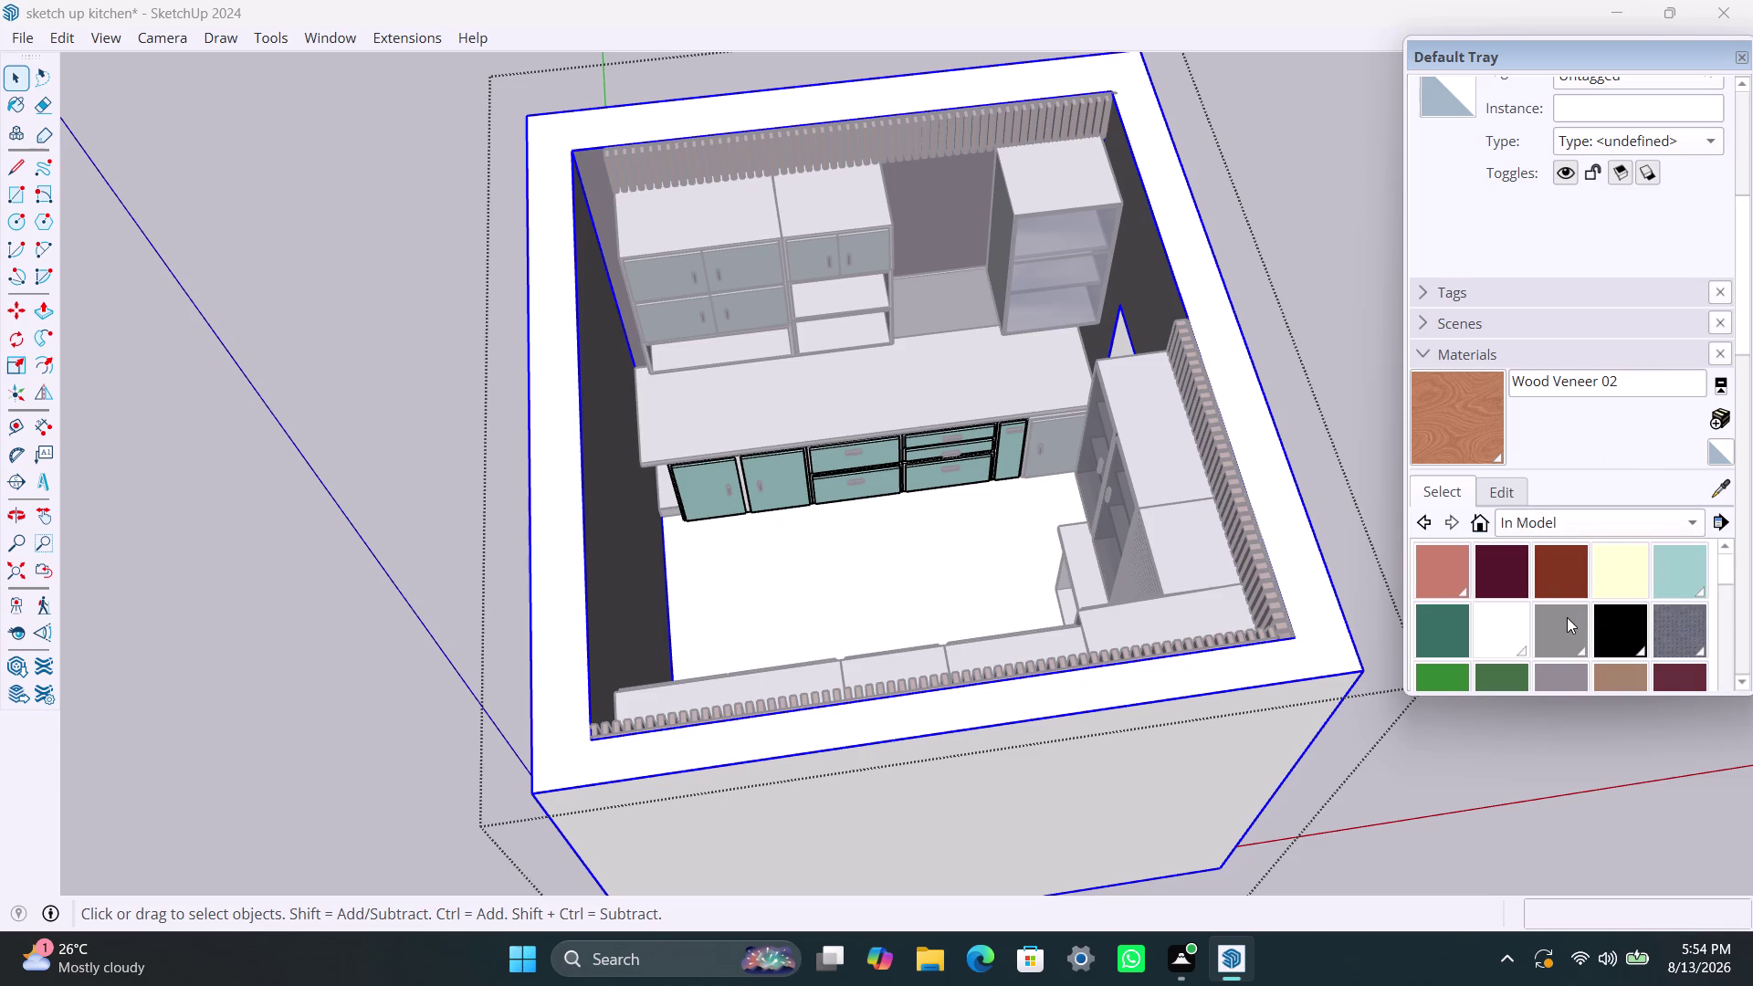
click(1567, 618)
Paint the selected room shell grey, then reselect the shell.
click(1261, 674)
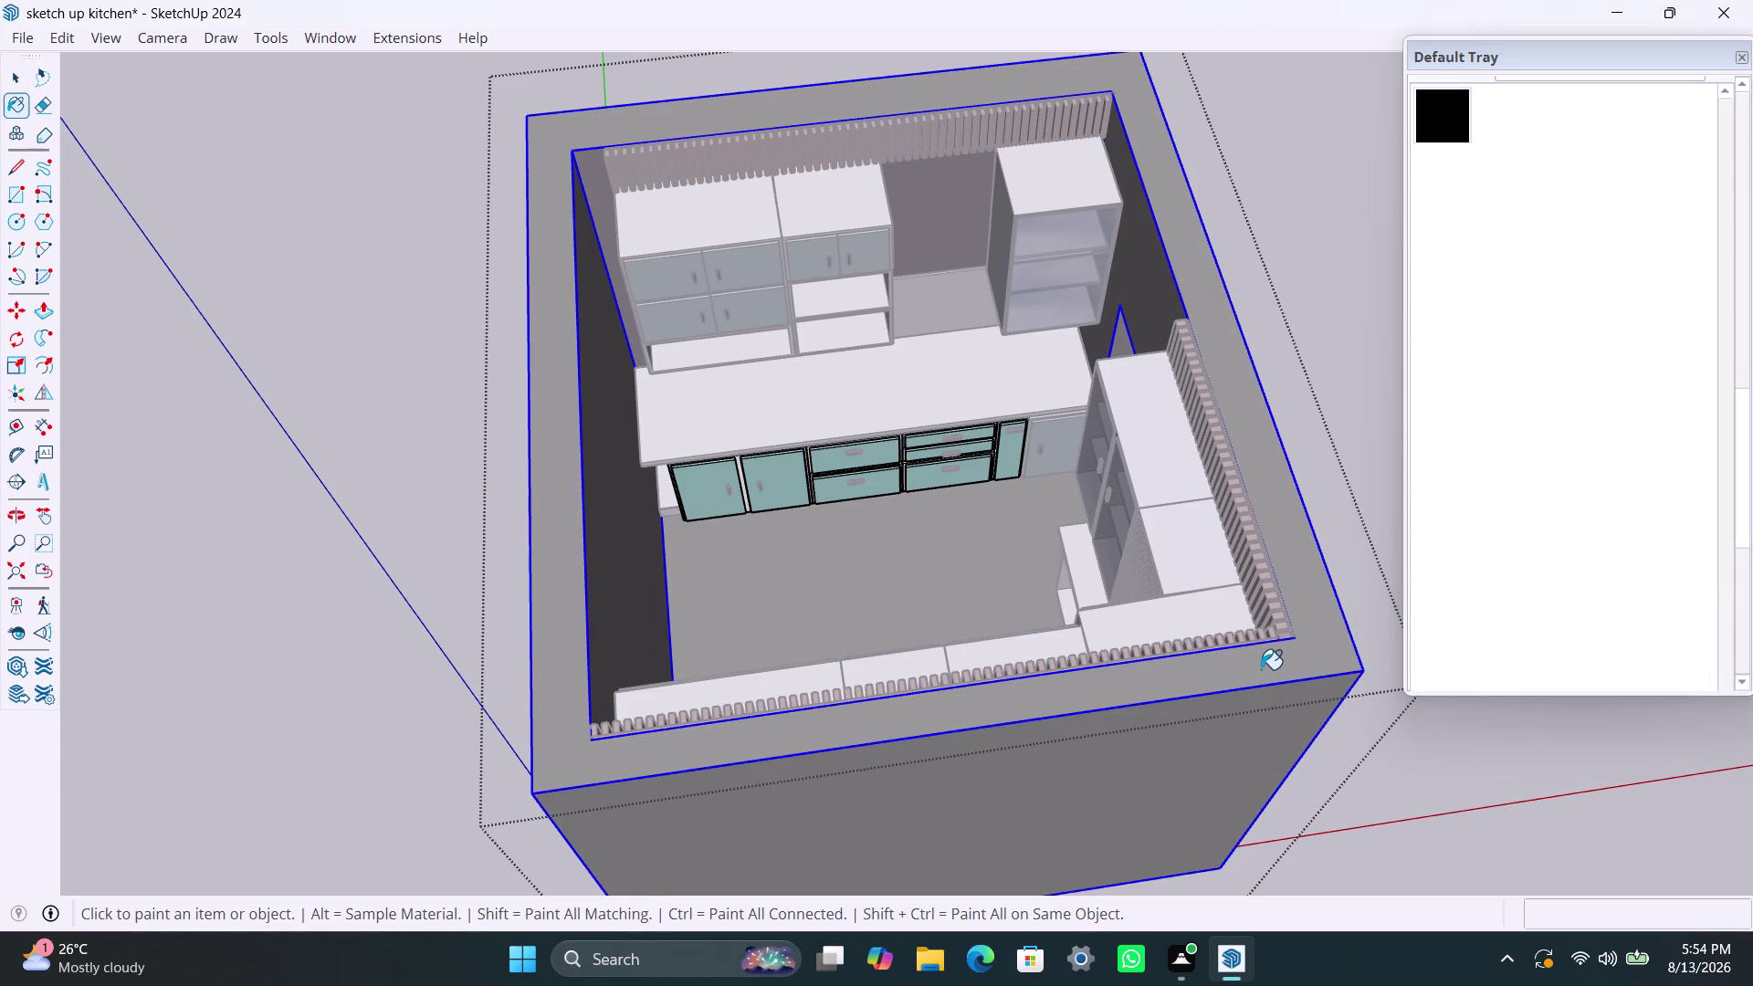
drag(1260, 669, 1293, 618)
key(space)
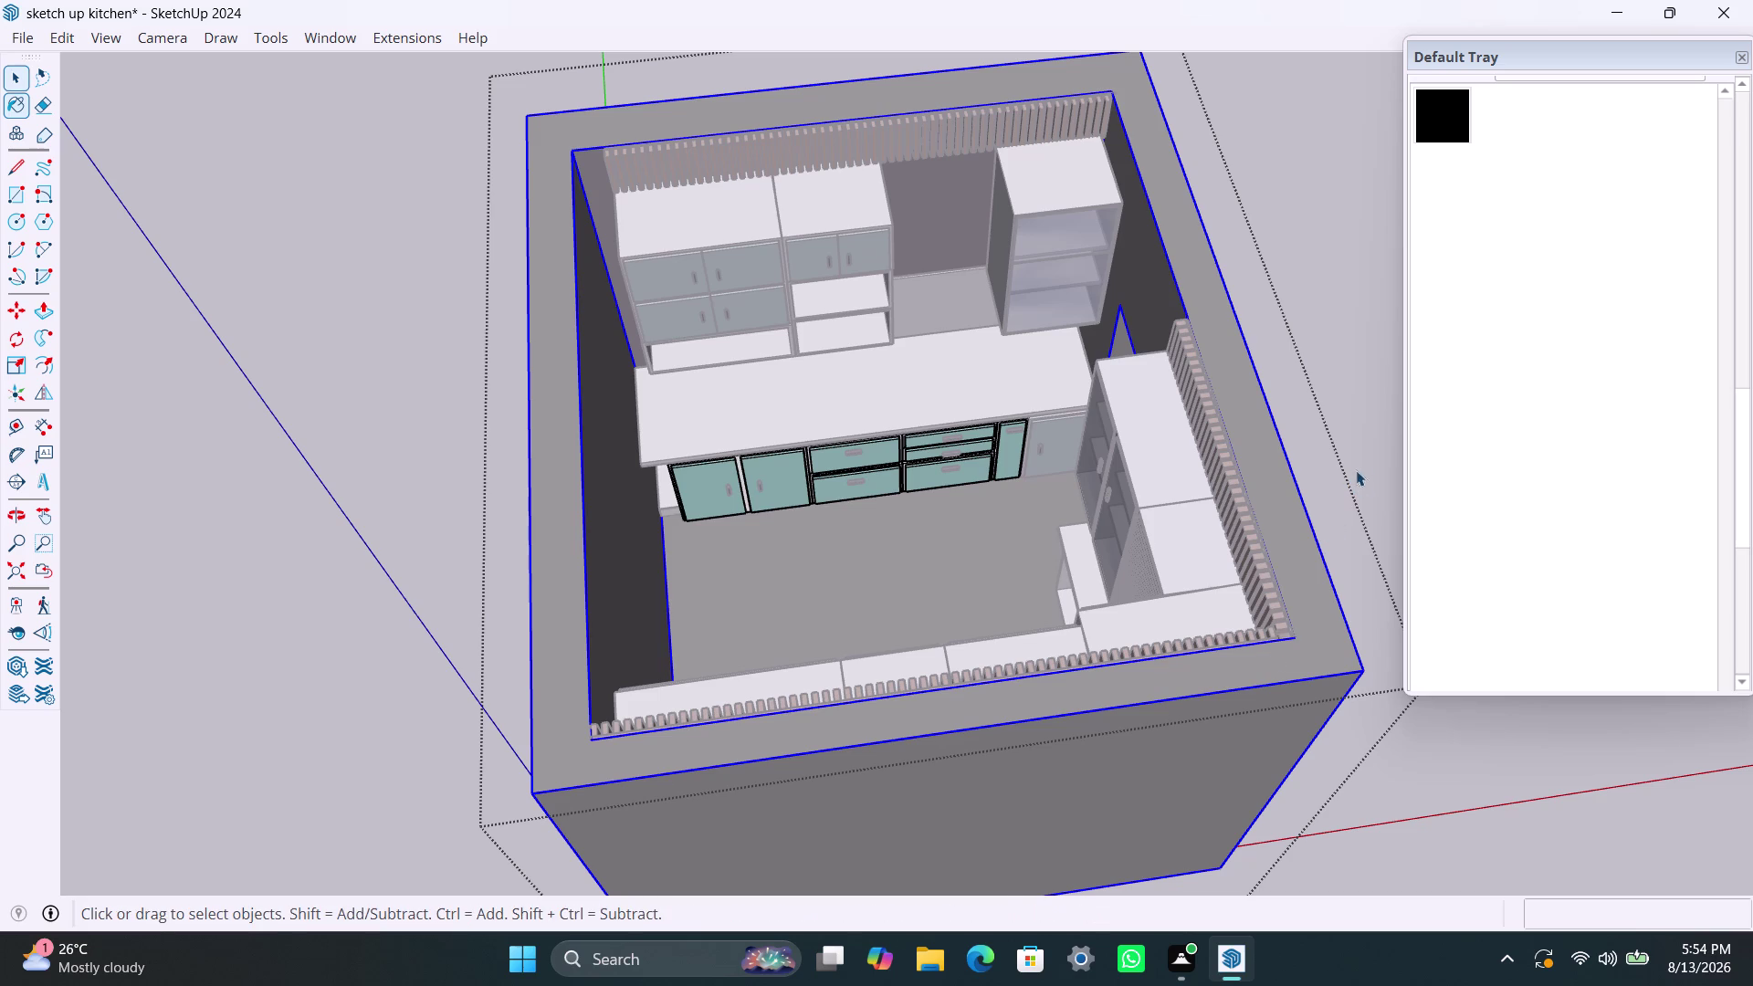
double_click(1364, 452)
double_click(1359, 461)
Orbit to a high corner view of the room's outer wall and click on the wall.
scroll(down, 3)
middle_drag(1289, 637, 1042, 619)
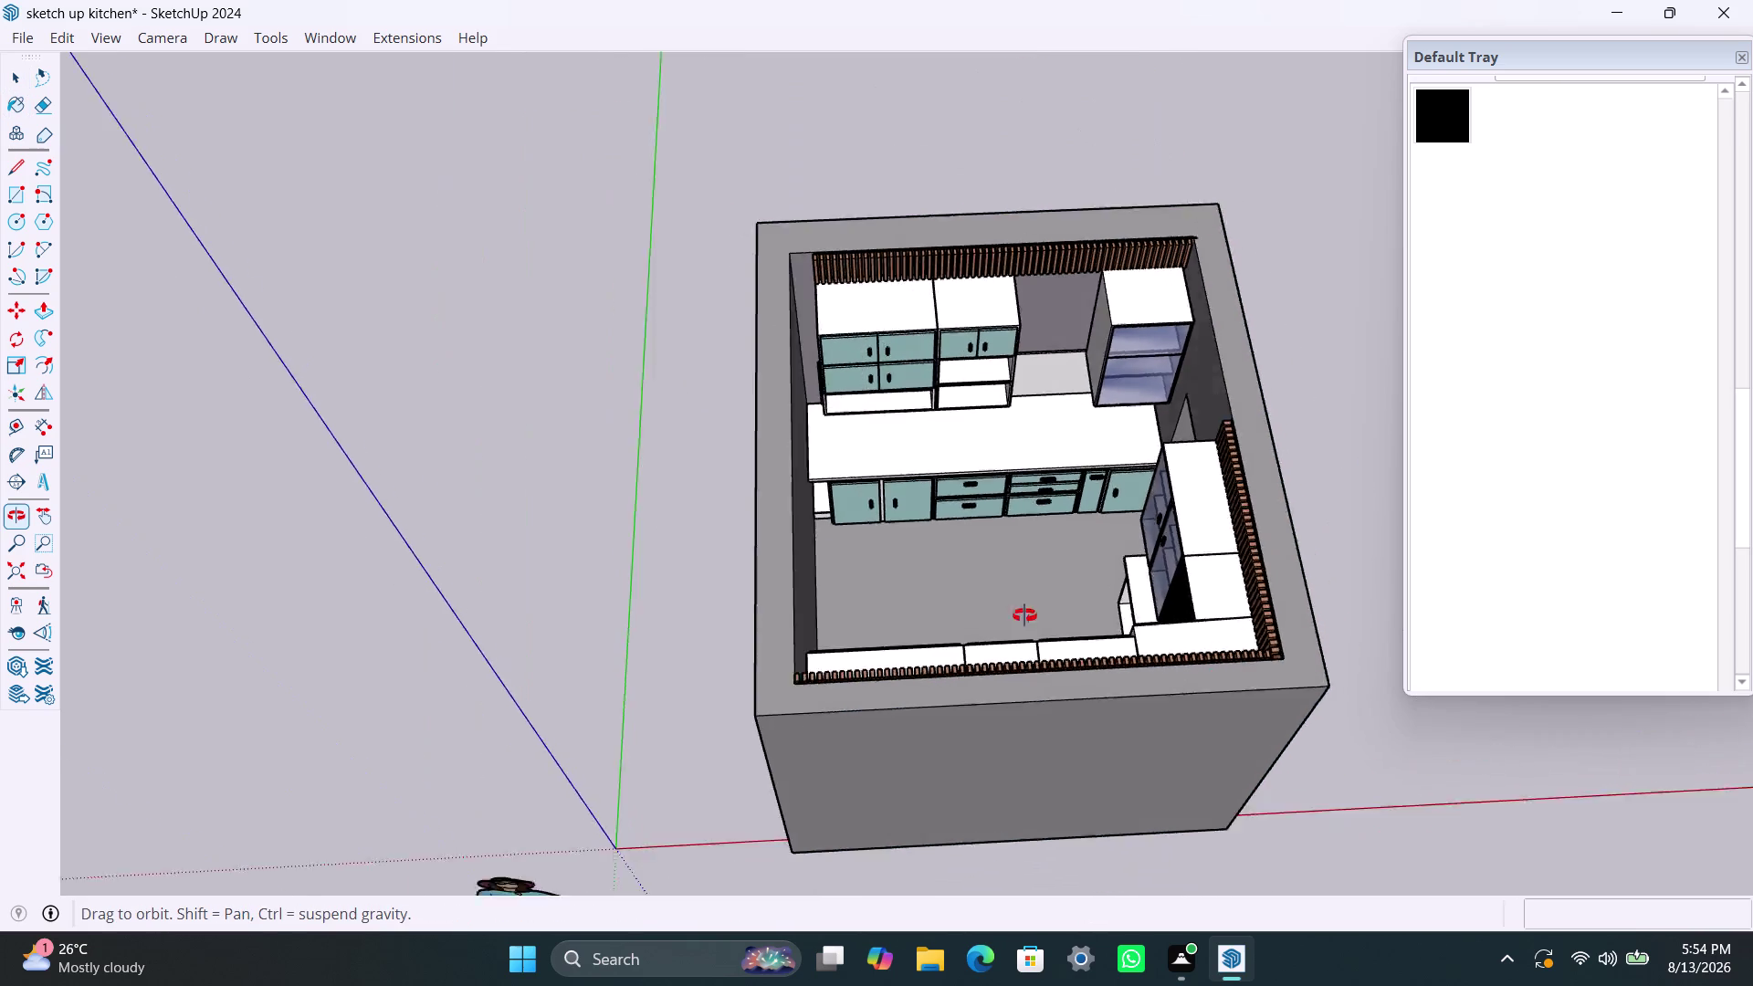
middle_drag(1043, 620, 416, 282)
click(833, 279)
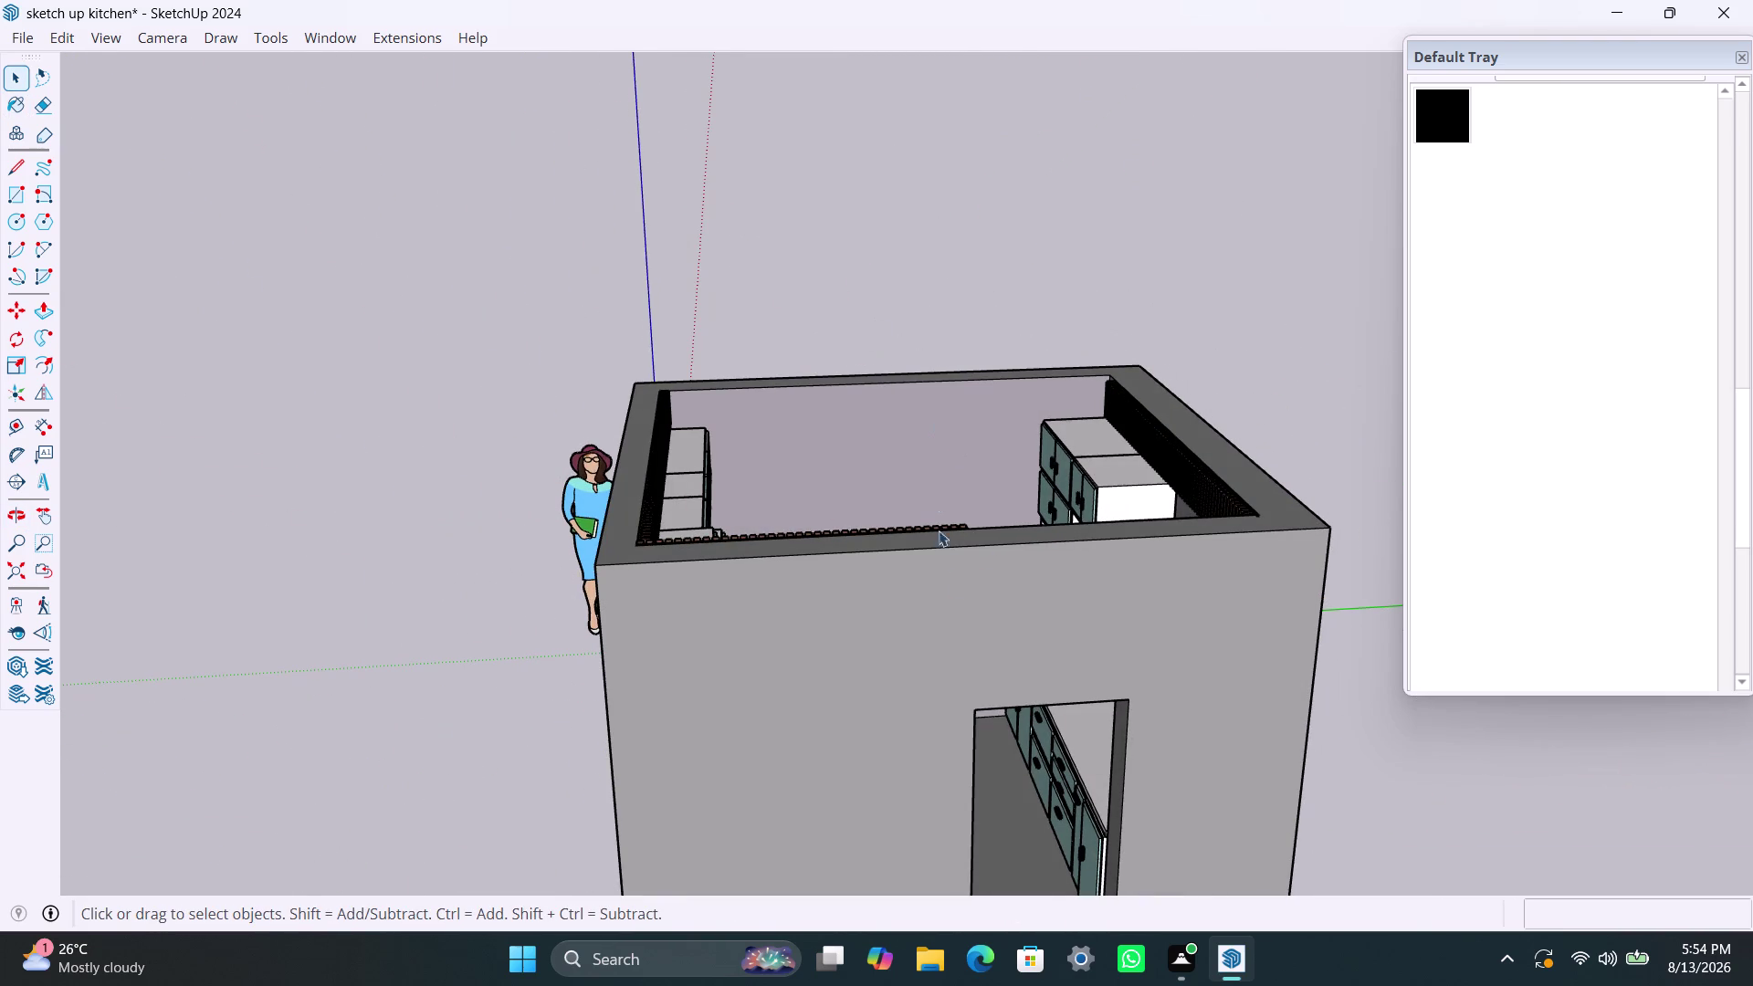
scroll(down, 3)
middle_drag(972, 456, 776, 632)
scroll(up, 3)
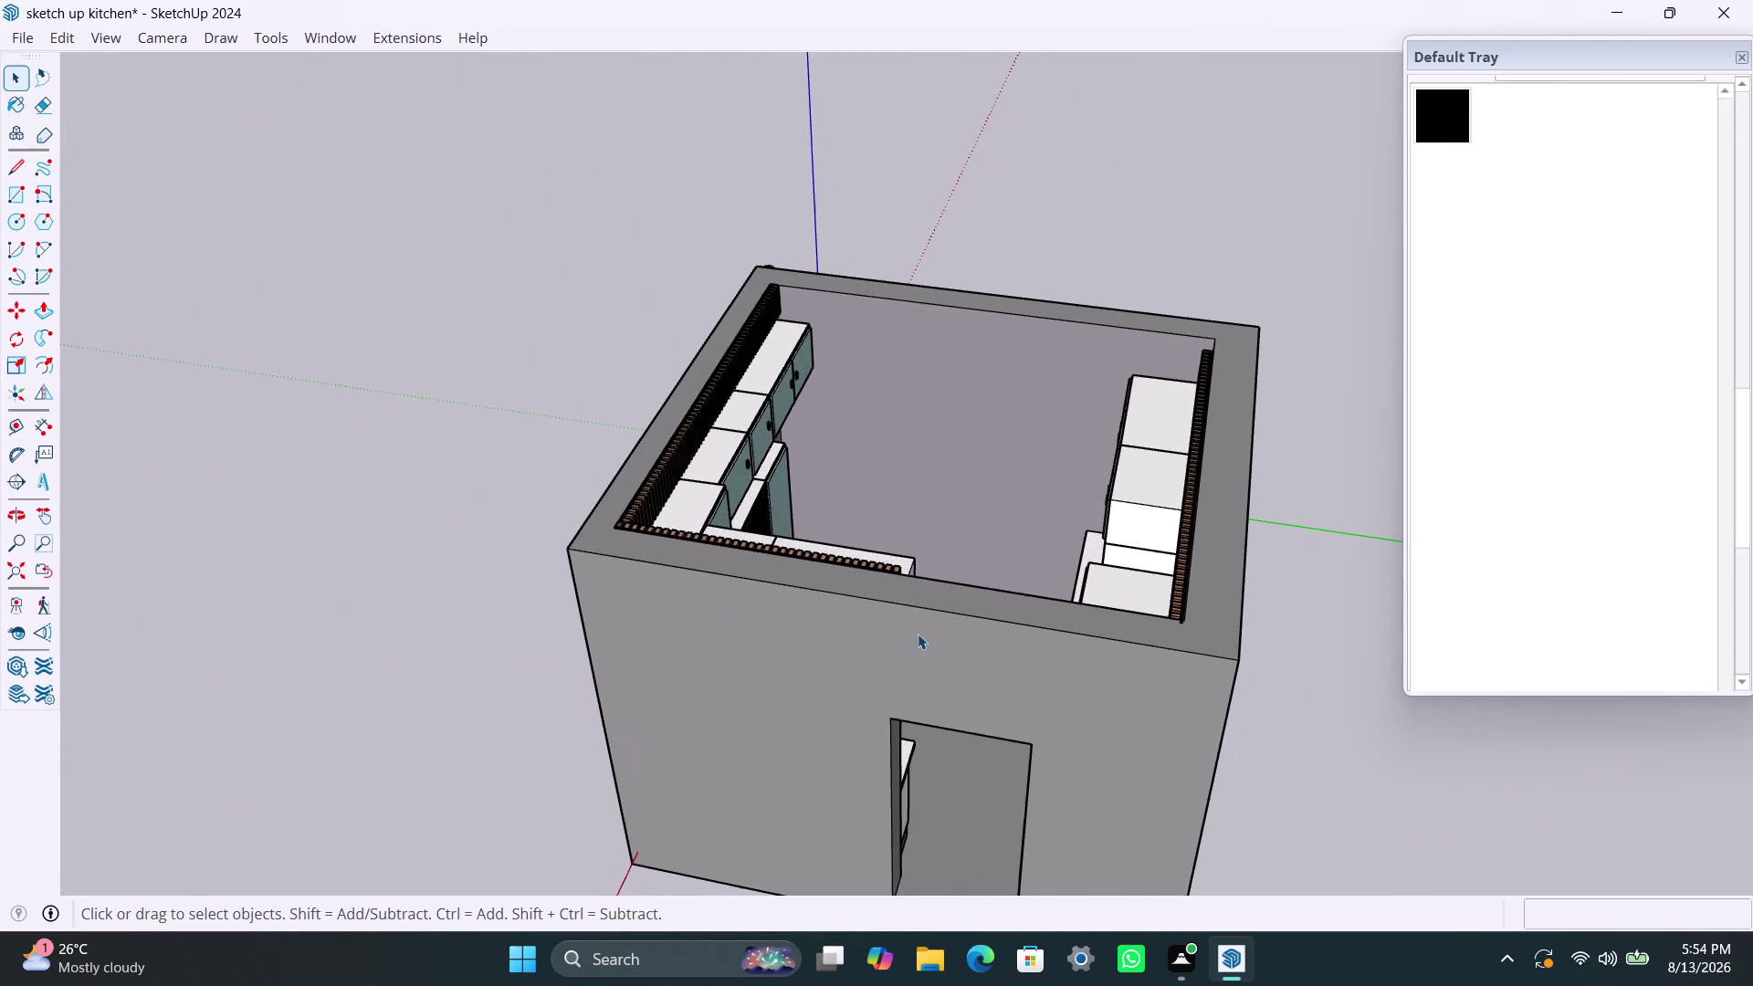
Undo the last three changes, leaving the outer walls white, and expand the Materials panel.
key(ctrl+z)
key(ctrl+z)
key(ctrl+z)
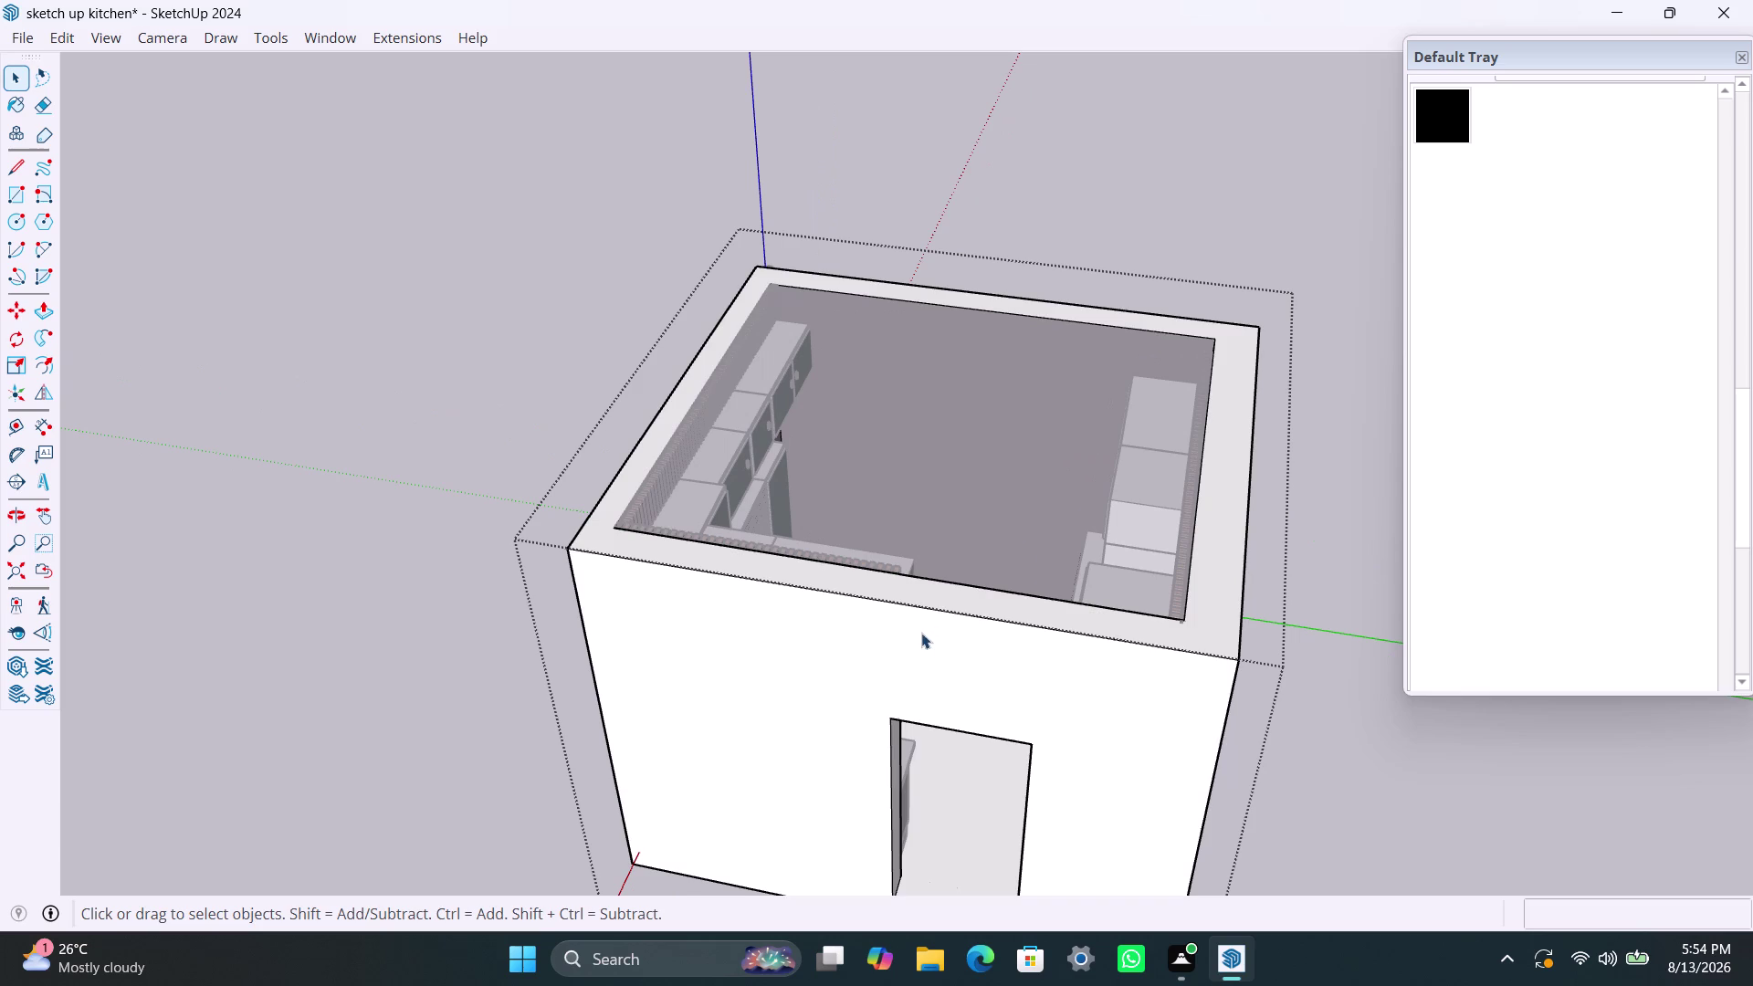
key(space)
scroll(down, 3)
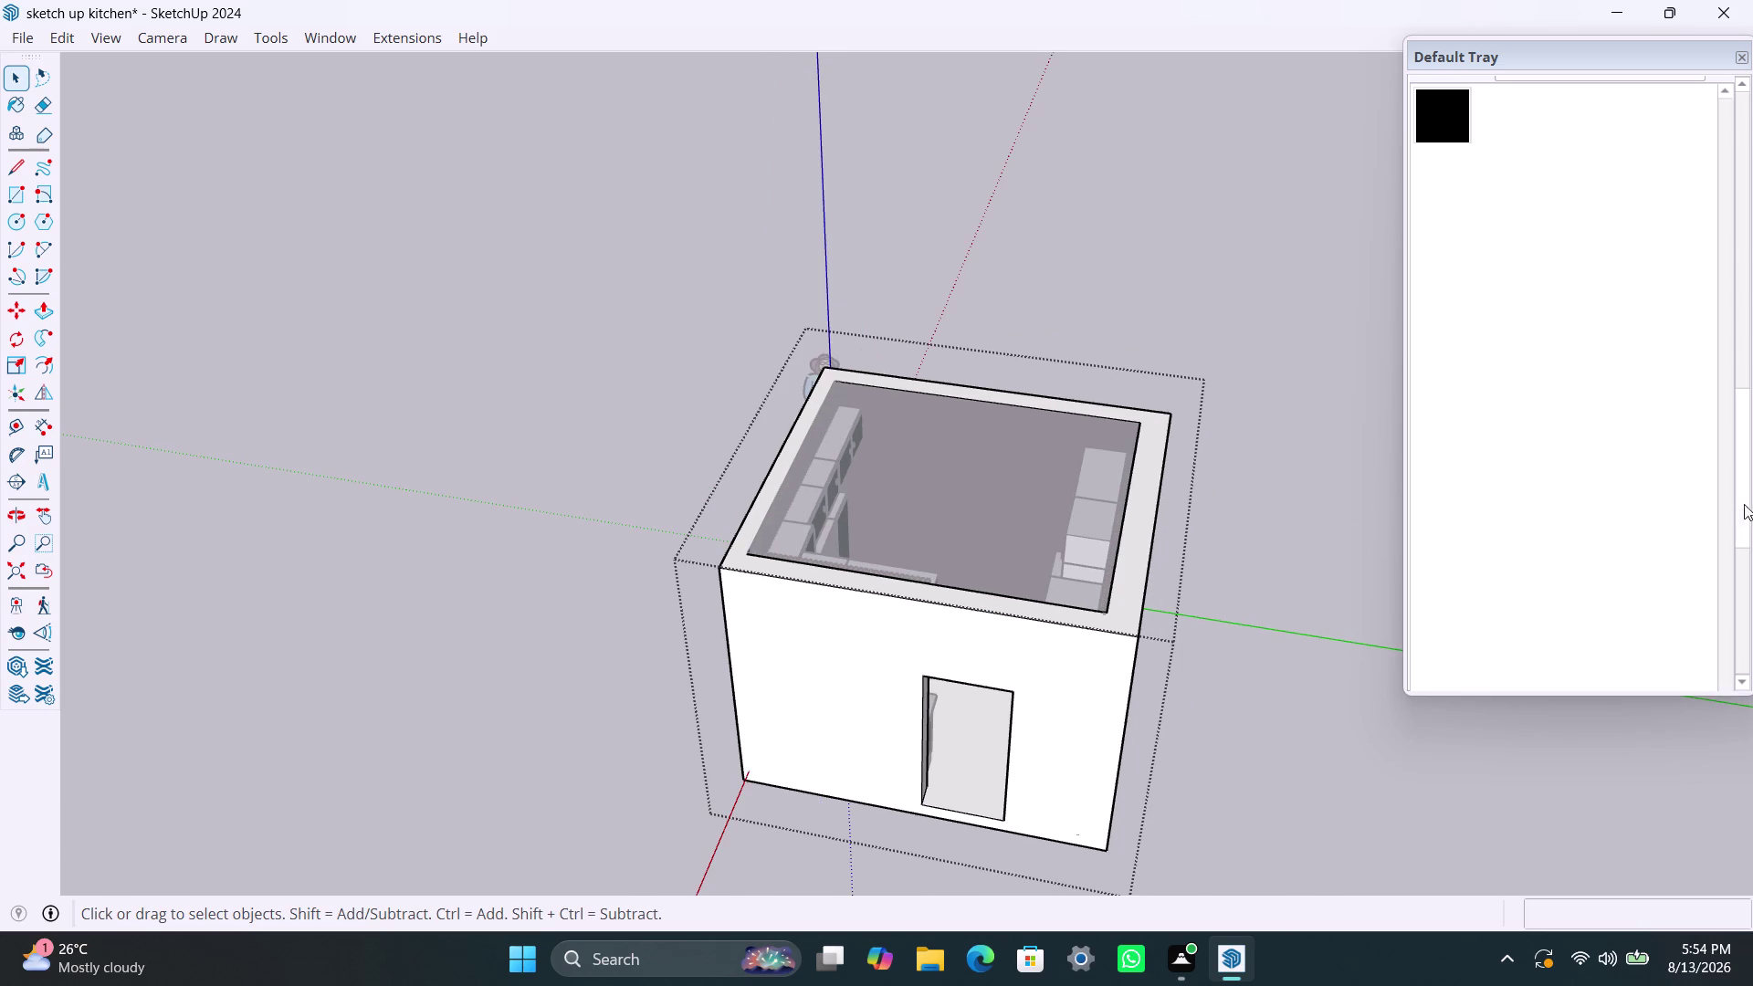
drag(1743, 499, 1746, 360)
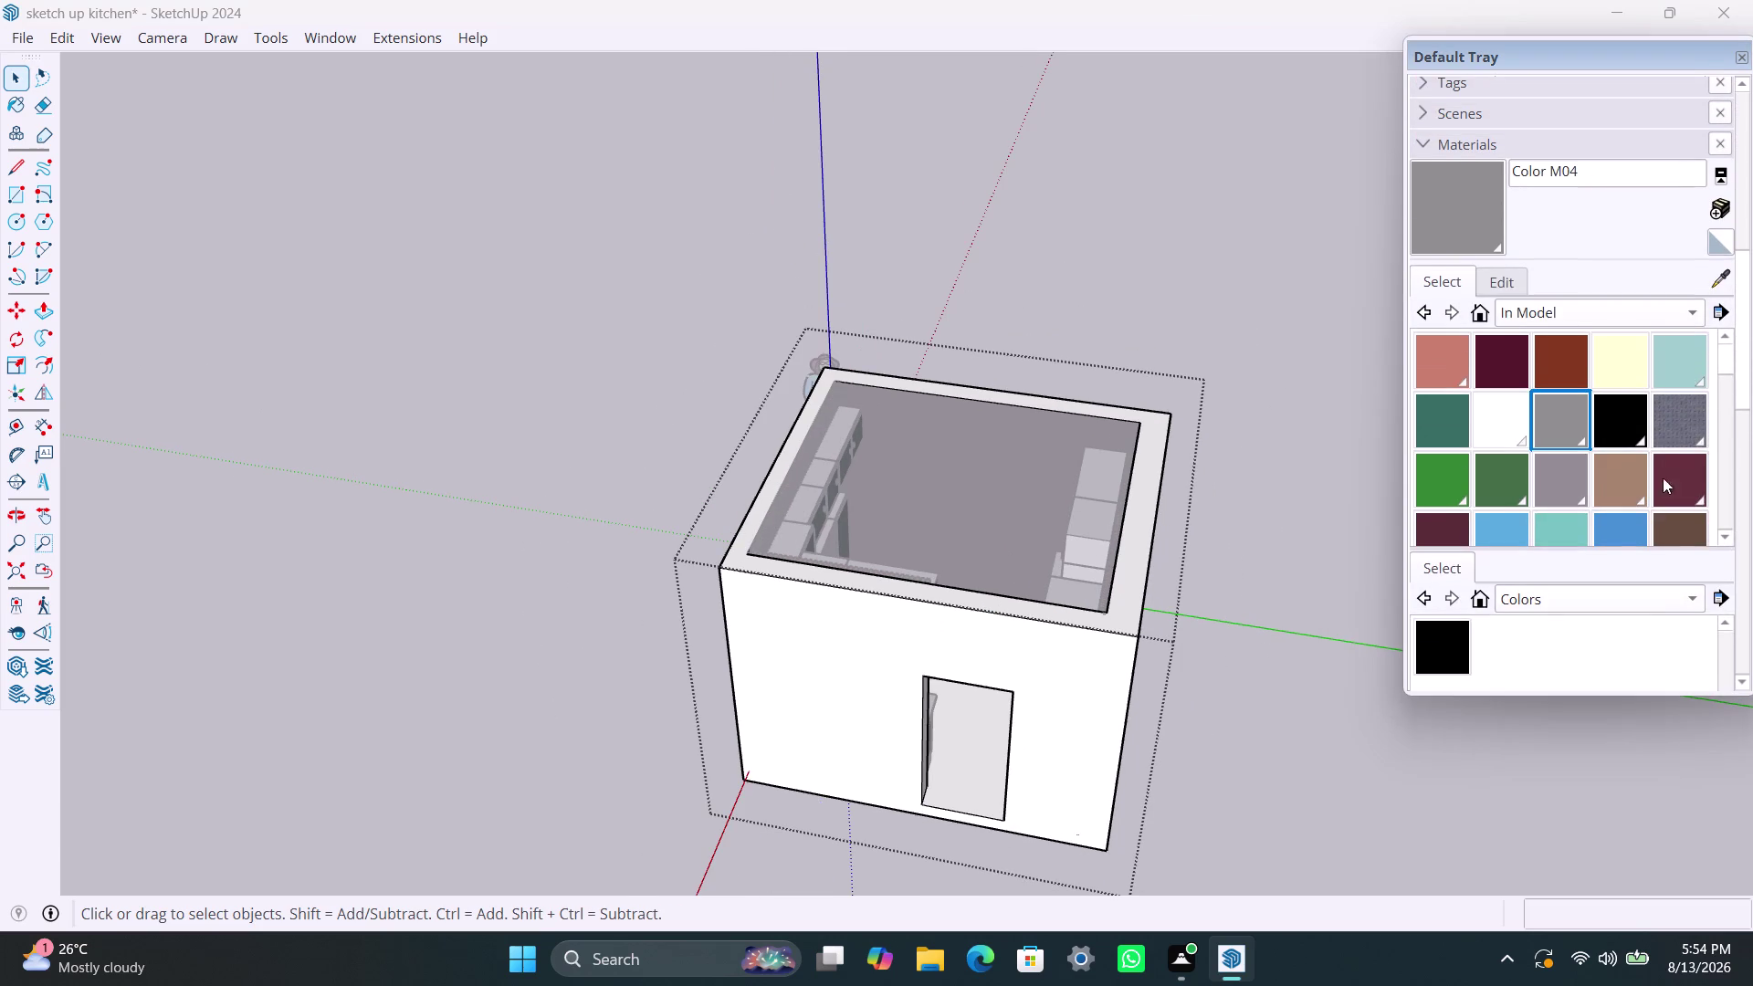
Find the pale yellow In Model material, fill the outer wall shell with it, and reselect the shell.
scroll(down, 3)
scroll(down, 3)
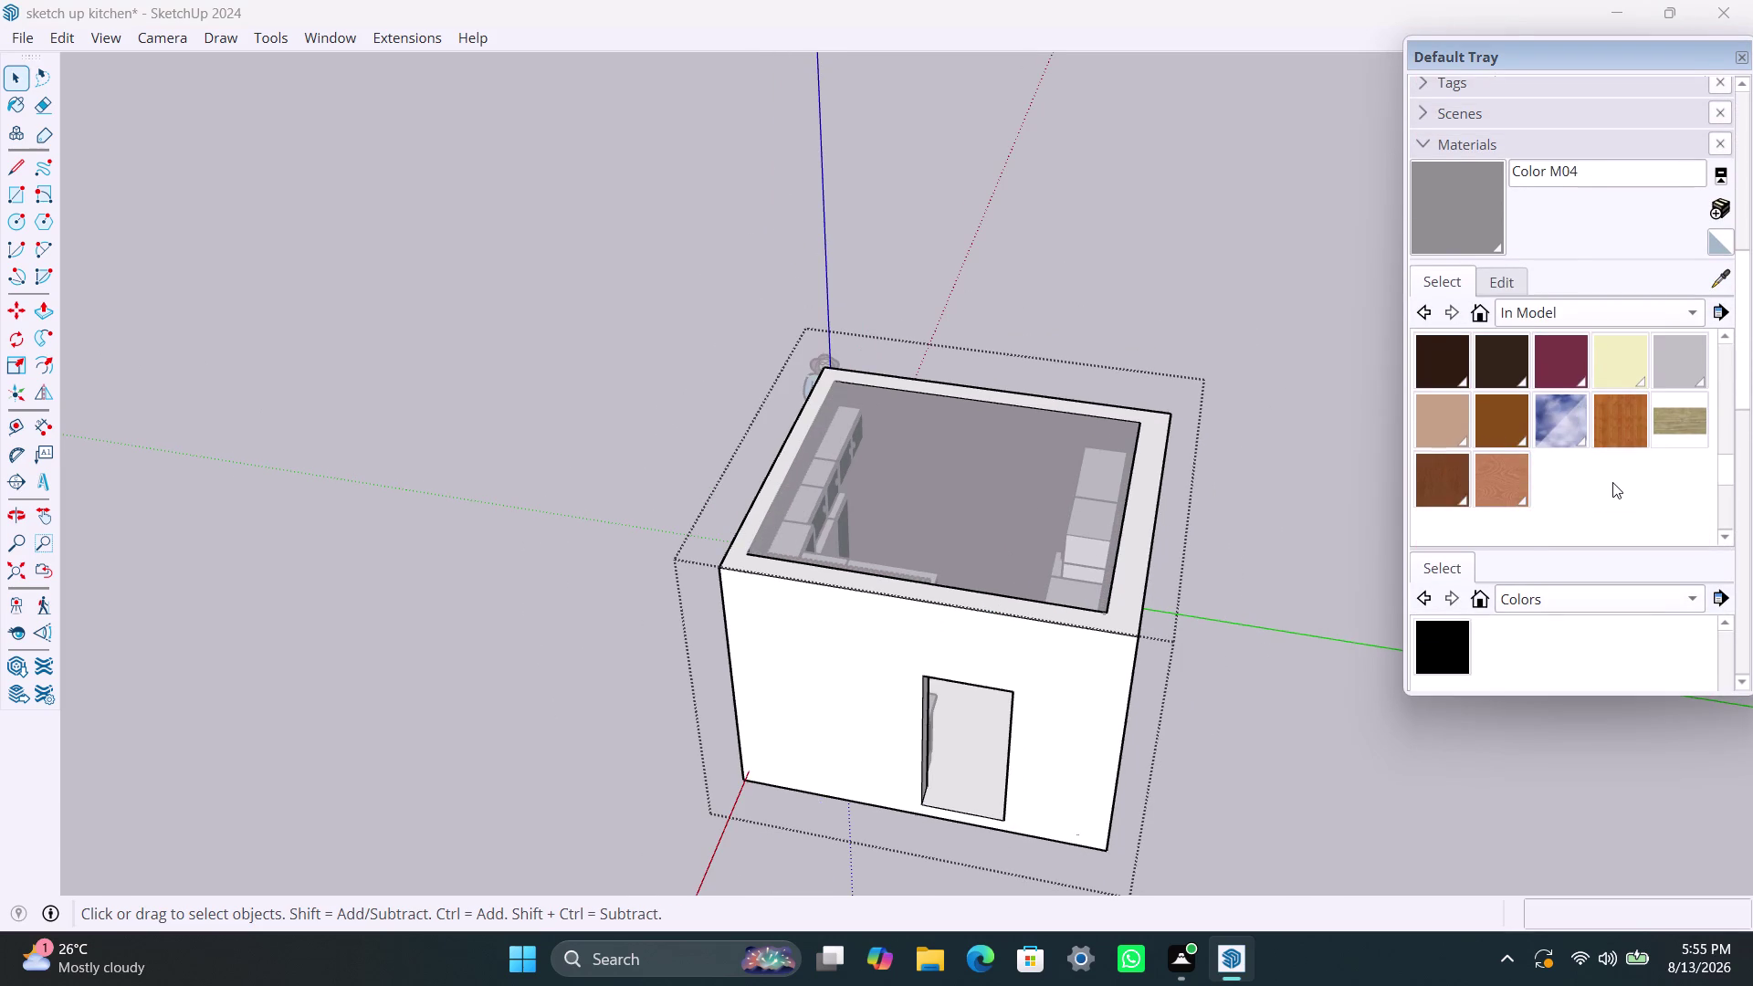
scroll(down, 3)
scroll(up, 3)
scroll(up, 3)
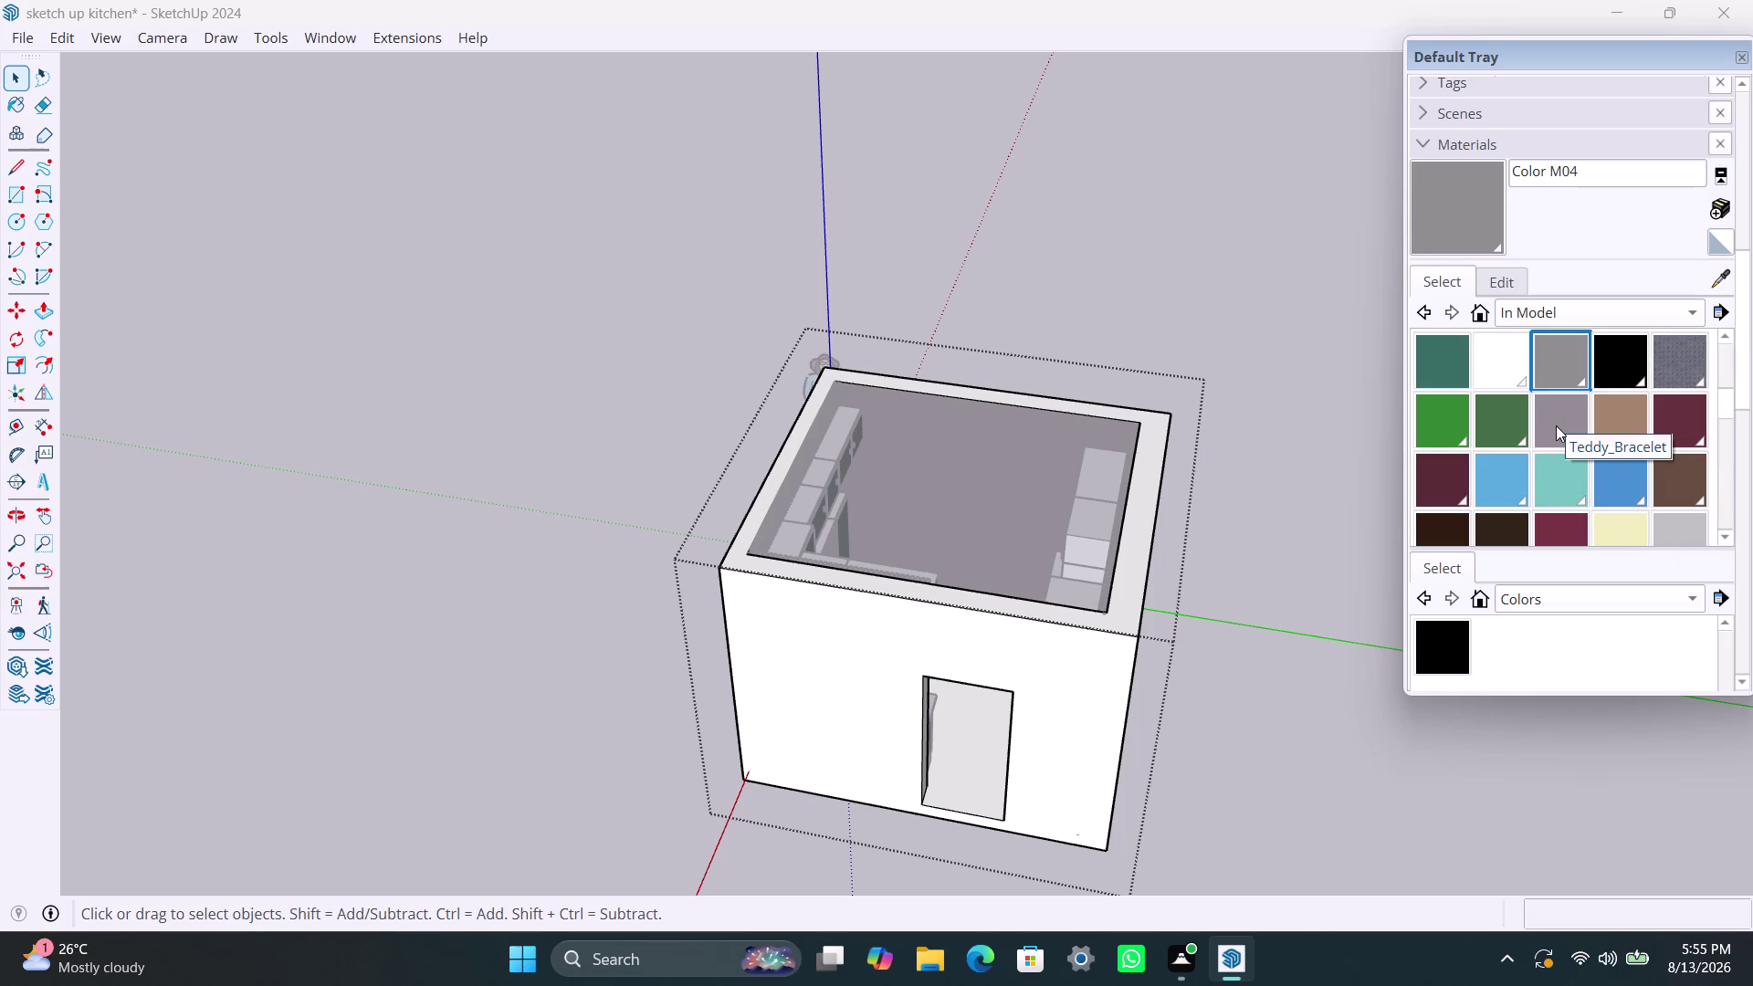
click(1614, 528)
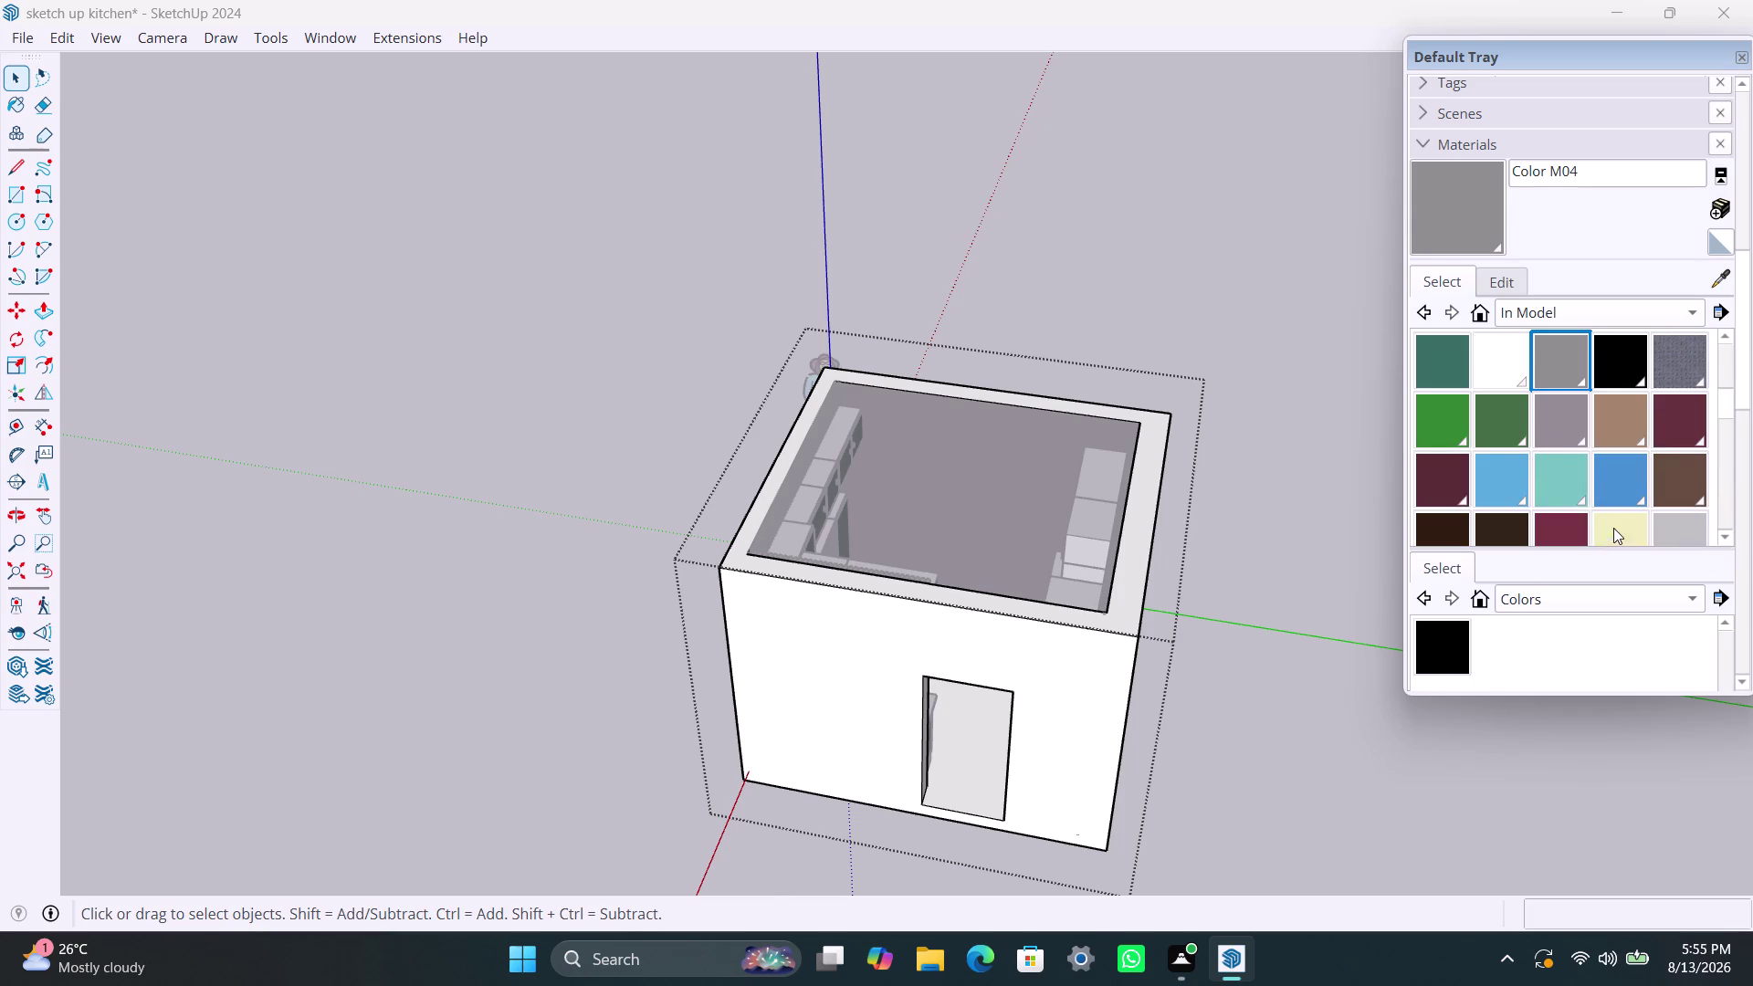
click(1083, 676)
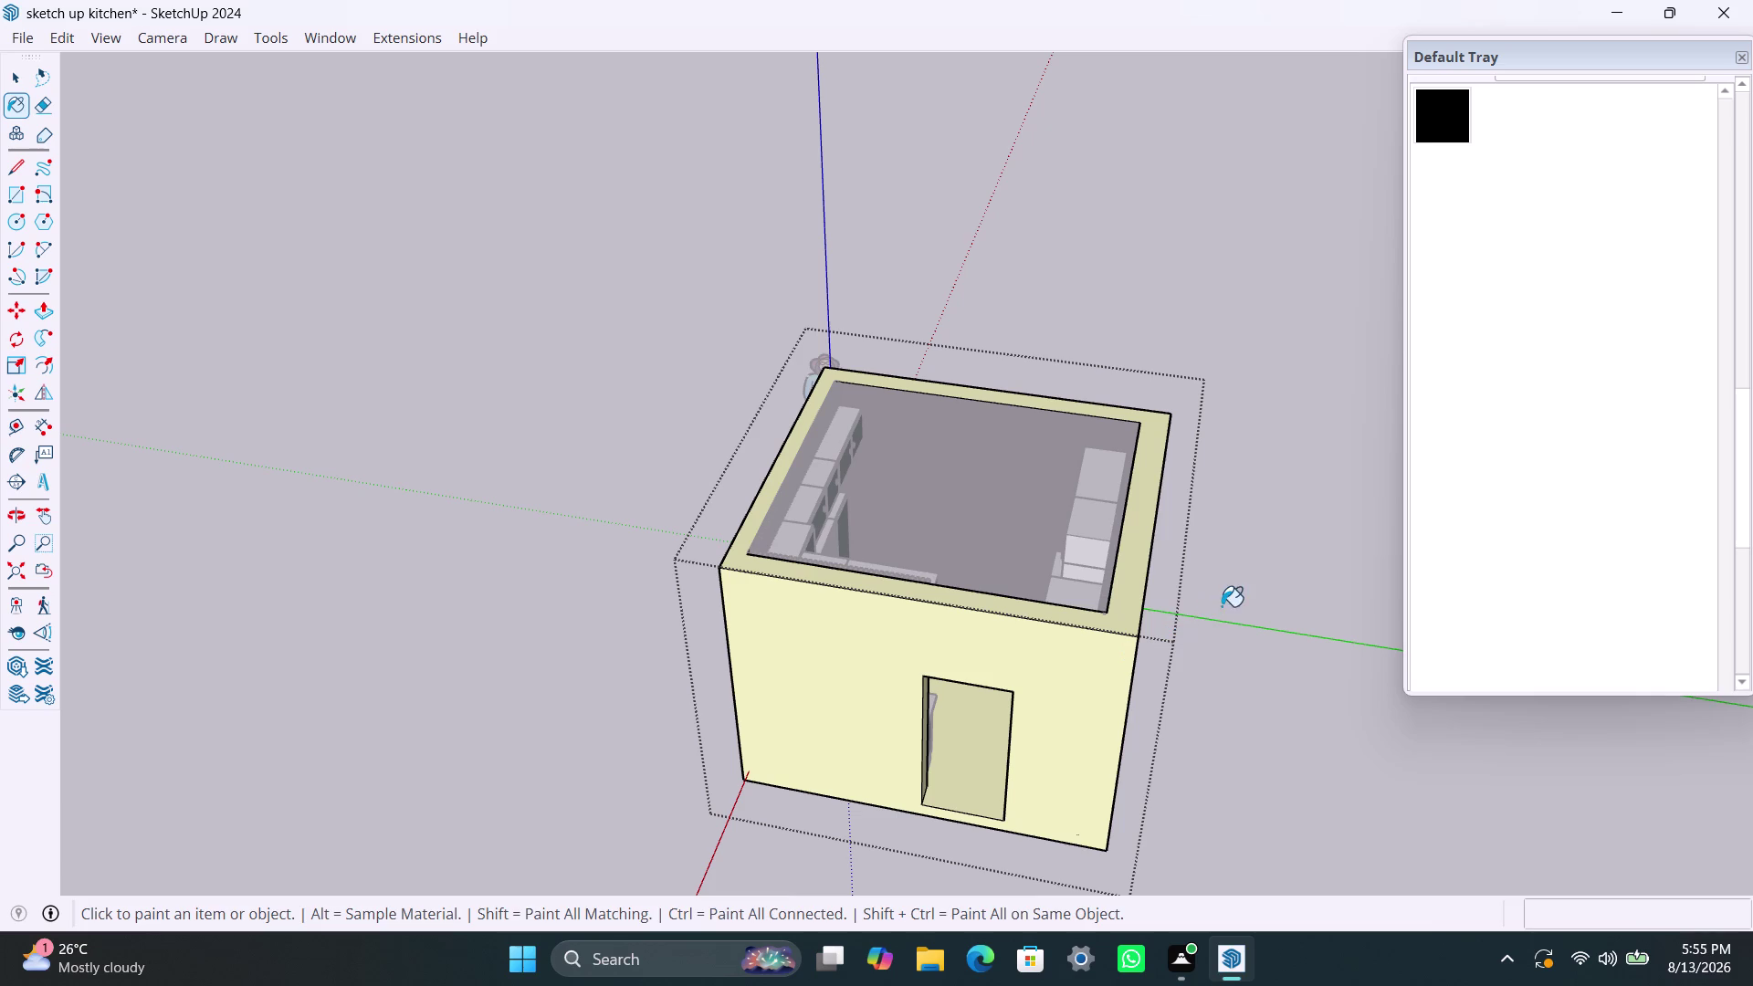
key(space)
triple_click(1227, 582)
triple_click(1224, 579)
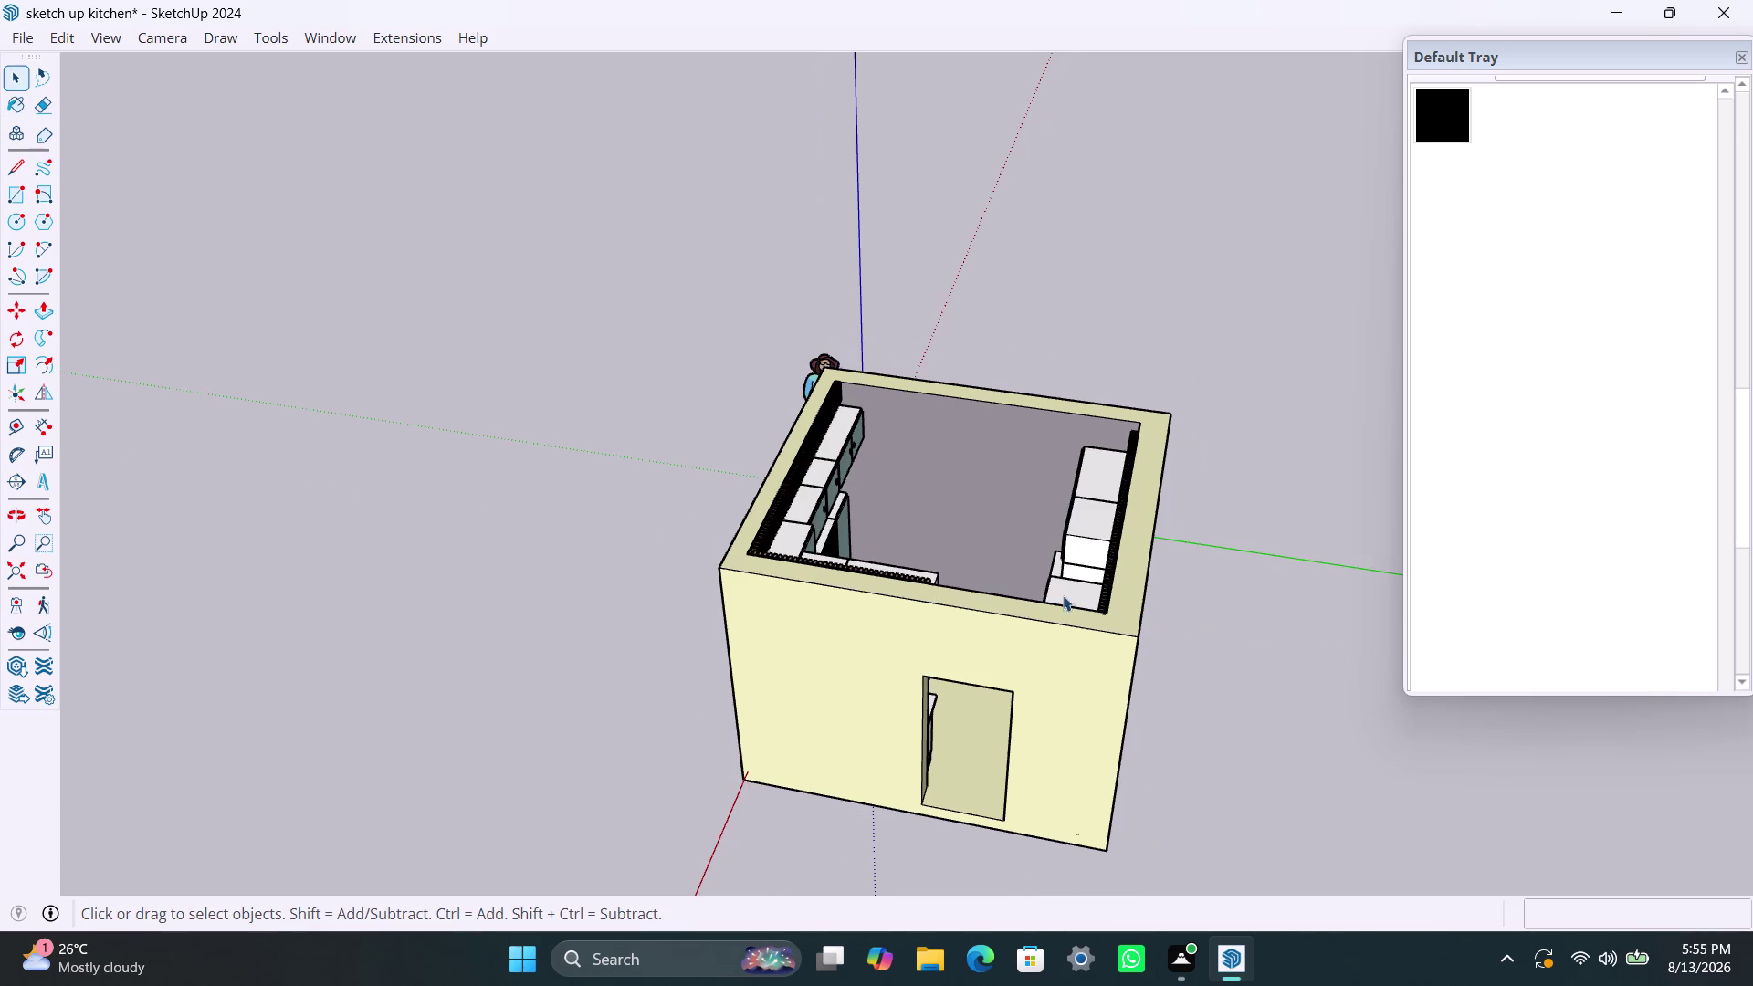
Orbit through the kitchen interior along the cabinets and glass-fronted units, ending on a top view.
scroll(up, 3)
middle_drag(1062, 562, 352, 633)
scroll(up, 3)
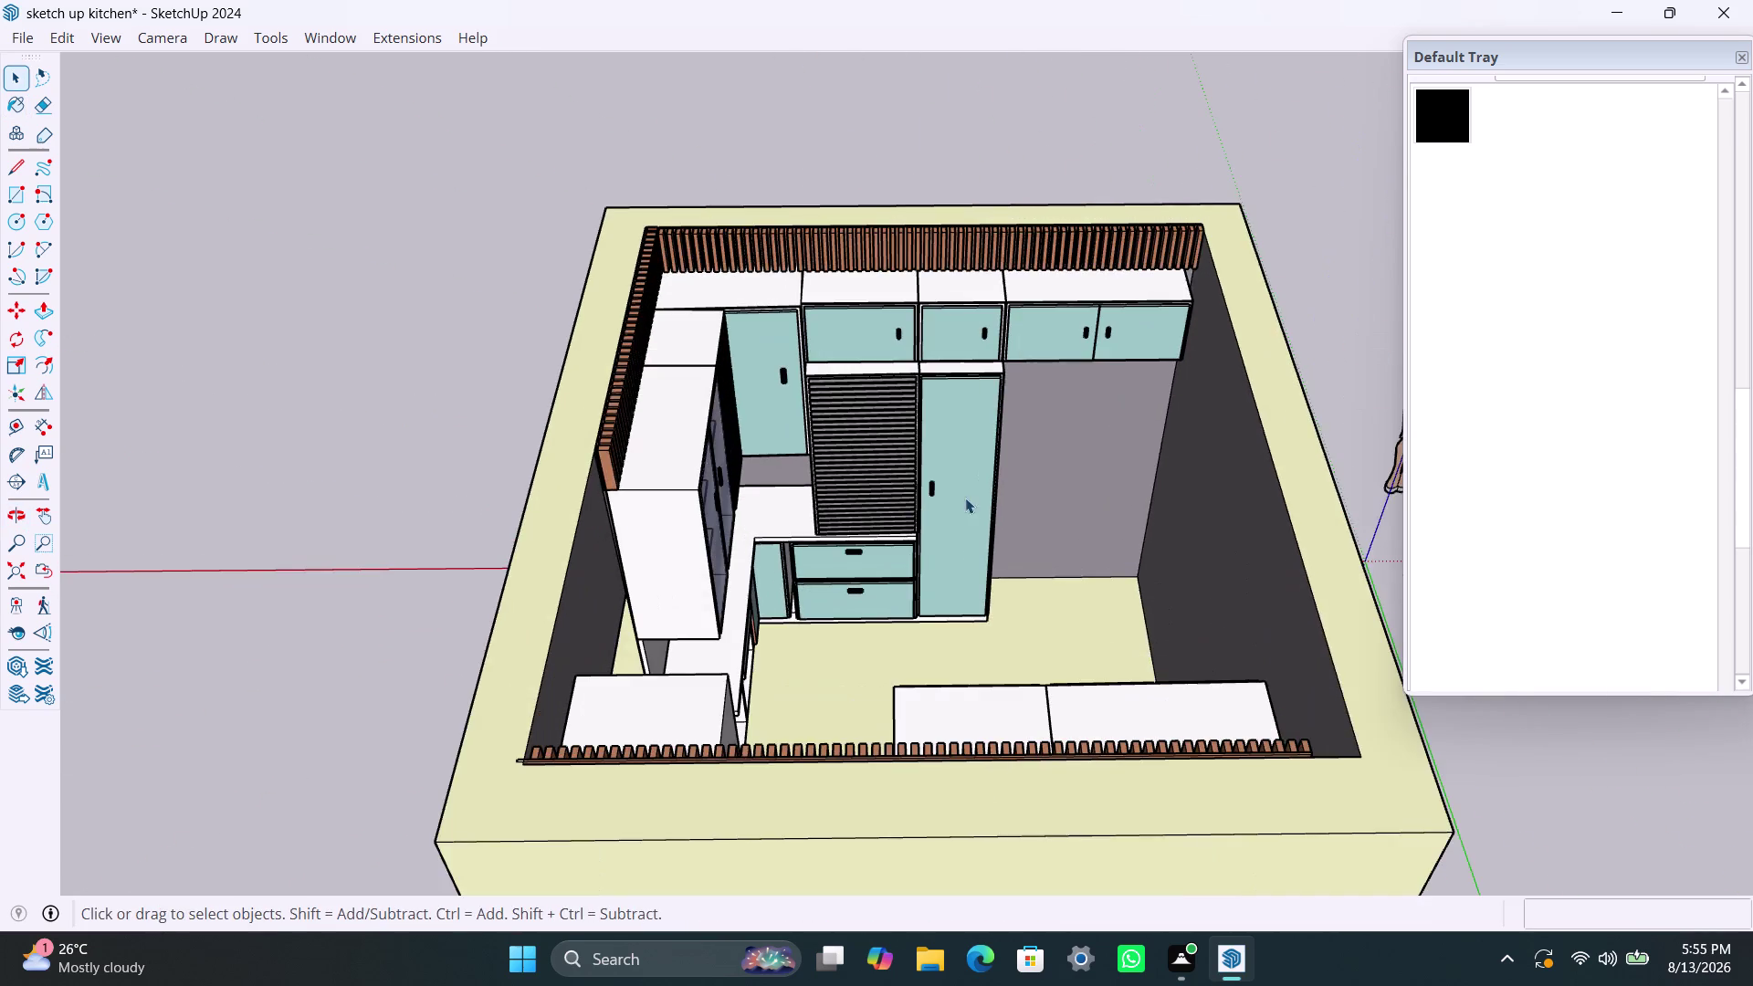
middle_drag(967, 500, 539, 456)
scroll(up, 3)
middle_drag(905, 614, 698, 611)
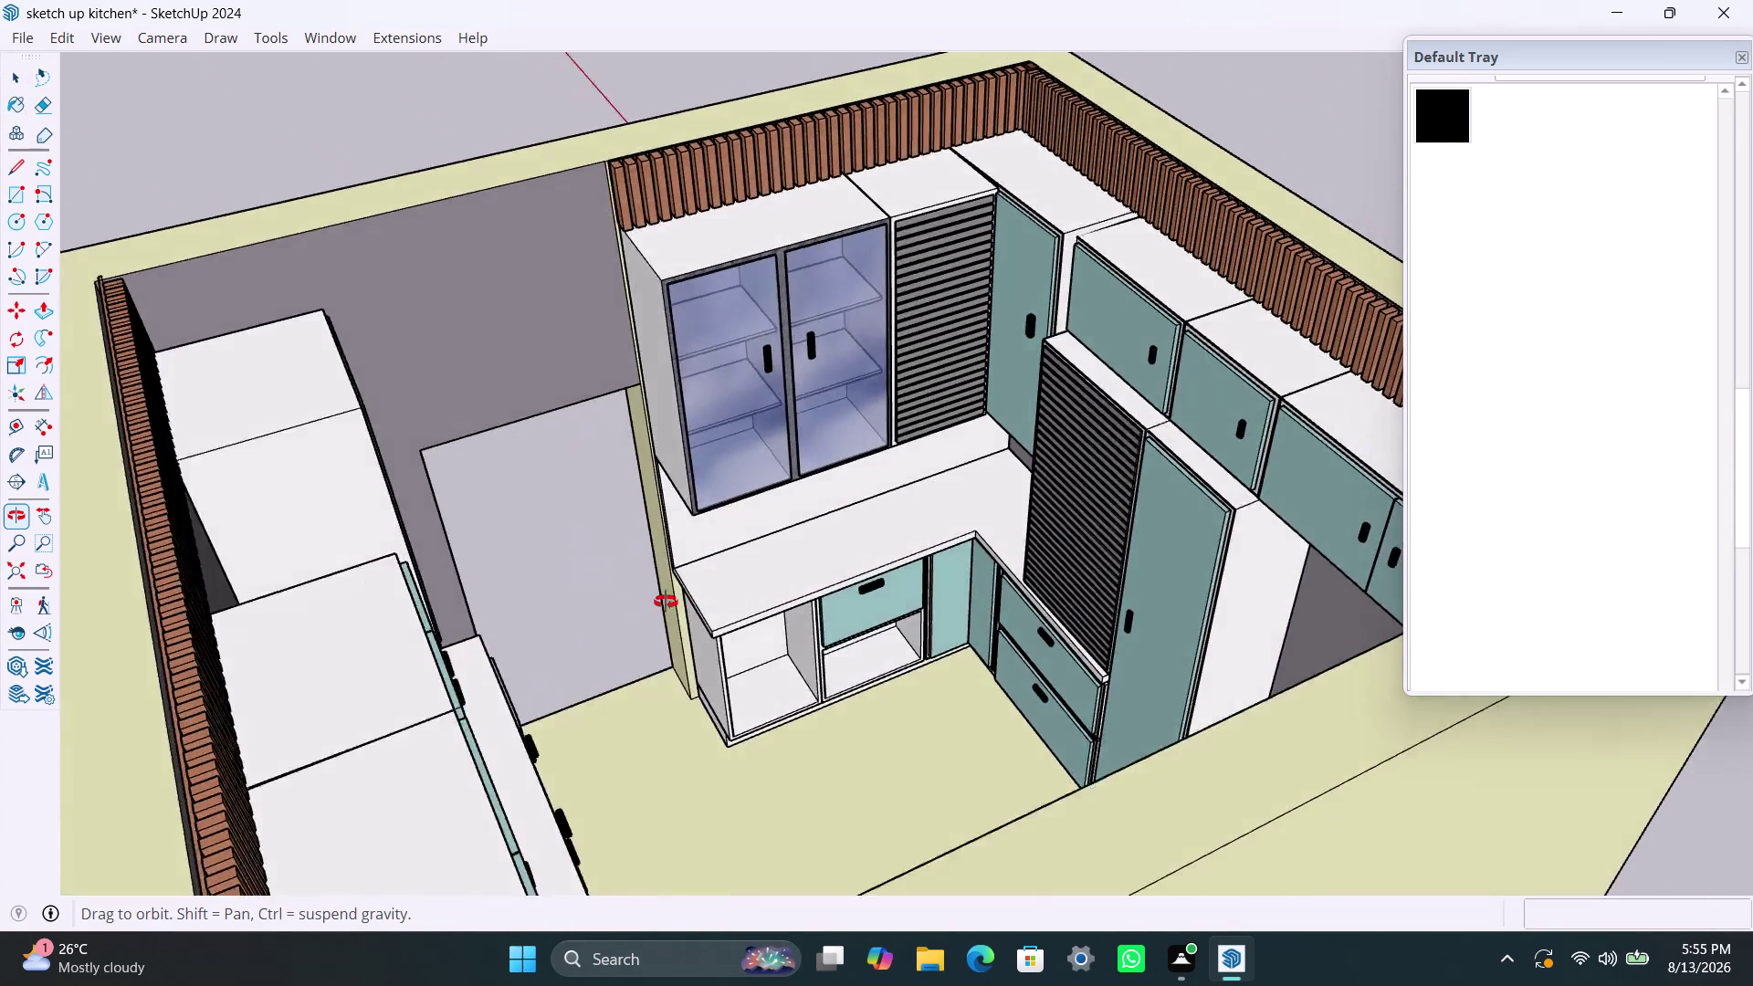
middle_drag(698, 611, 544, 744)
scroll(up, 3)
scroll(down, 3)
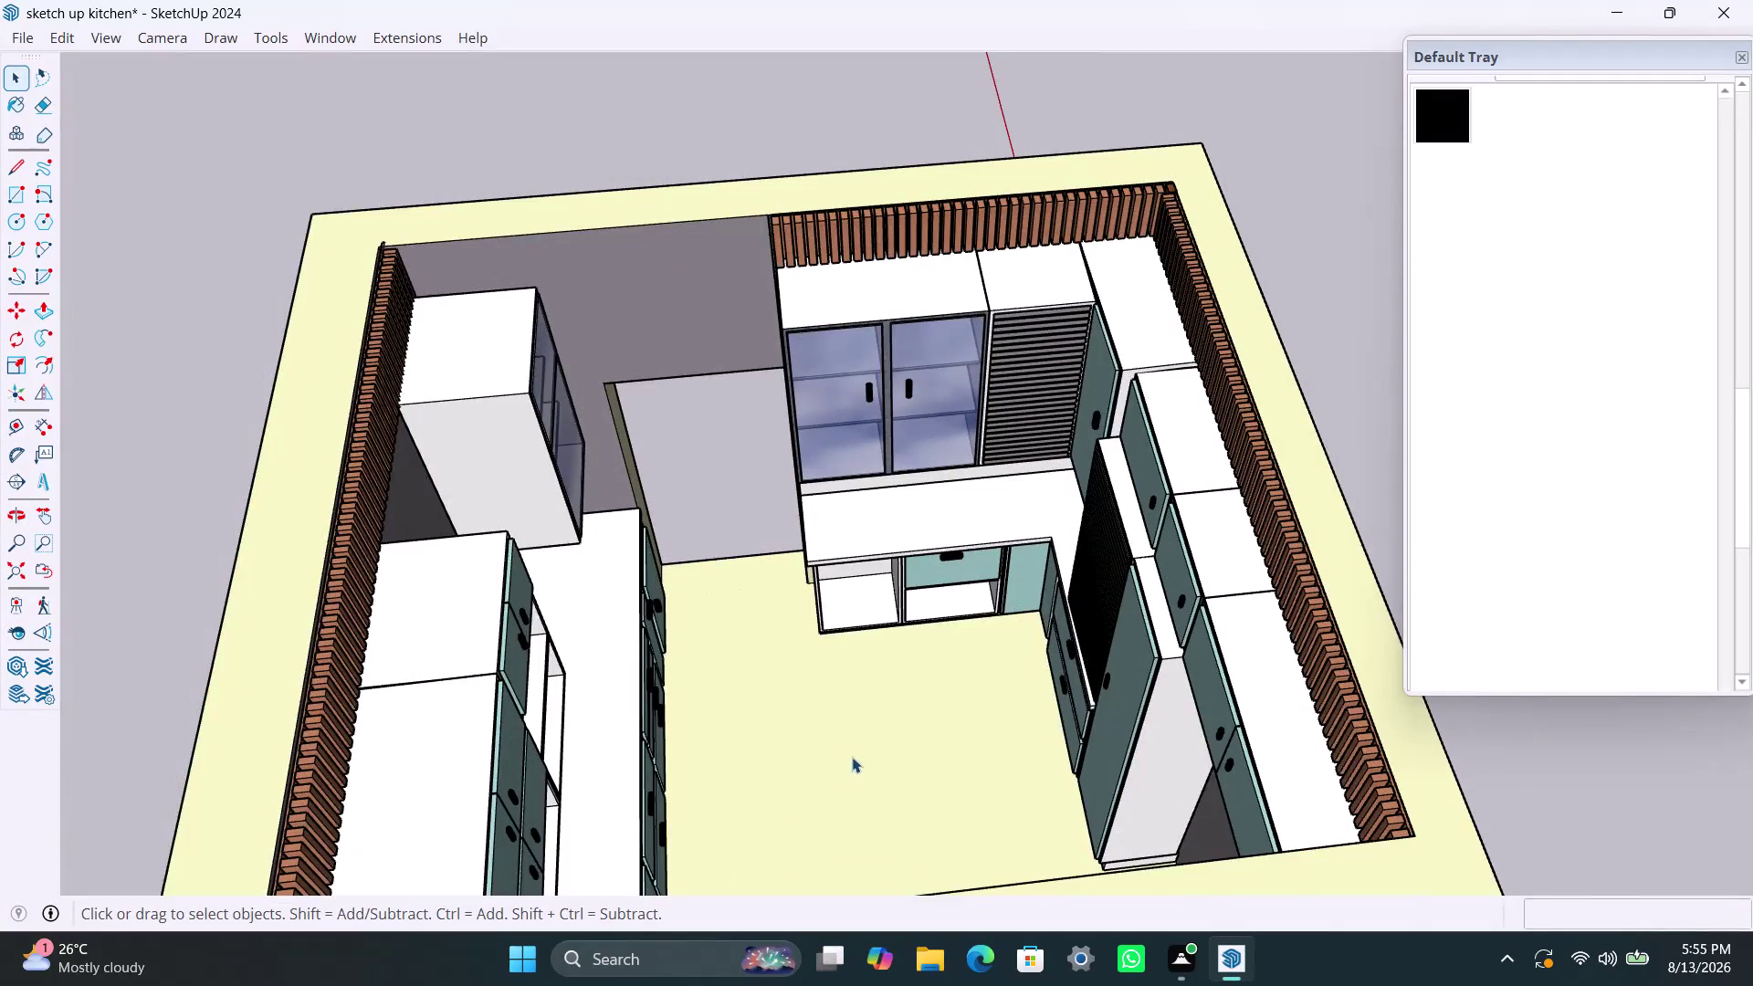
scroll(down, 3)
Undo three times to remove the pale yellow from the shell, and expand the materials list.
key(ctrl+z)
key(ctrl+z)
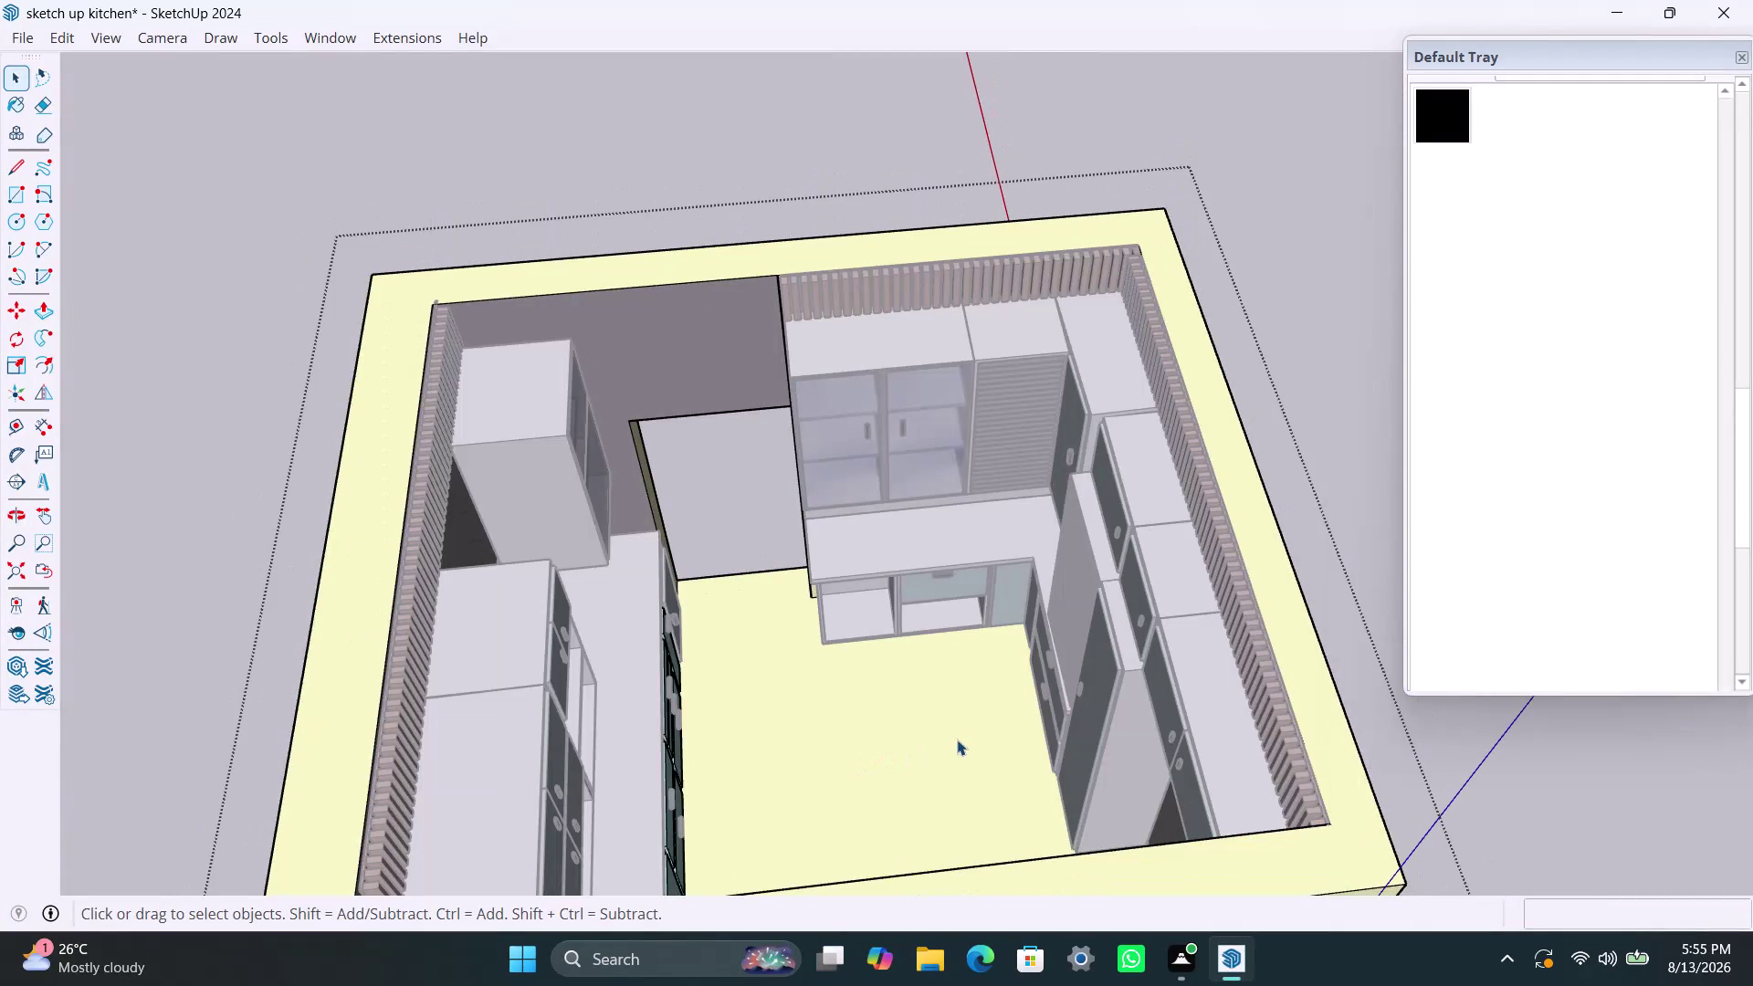
key(ctrl+z)
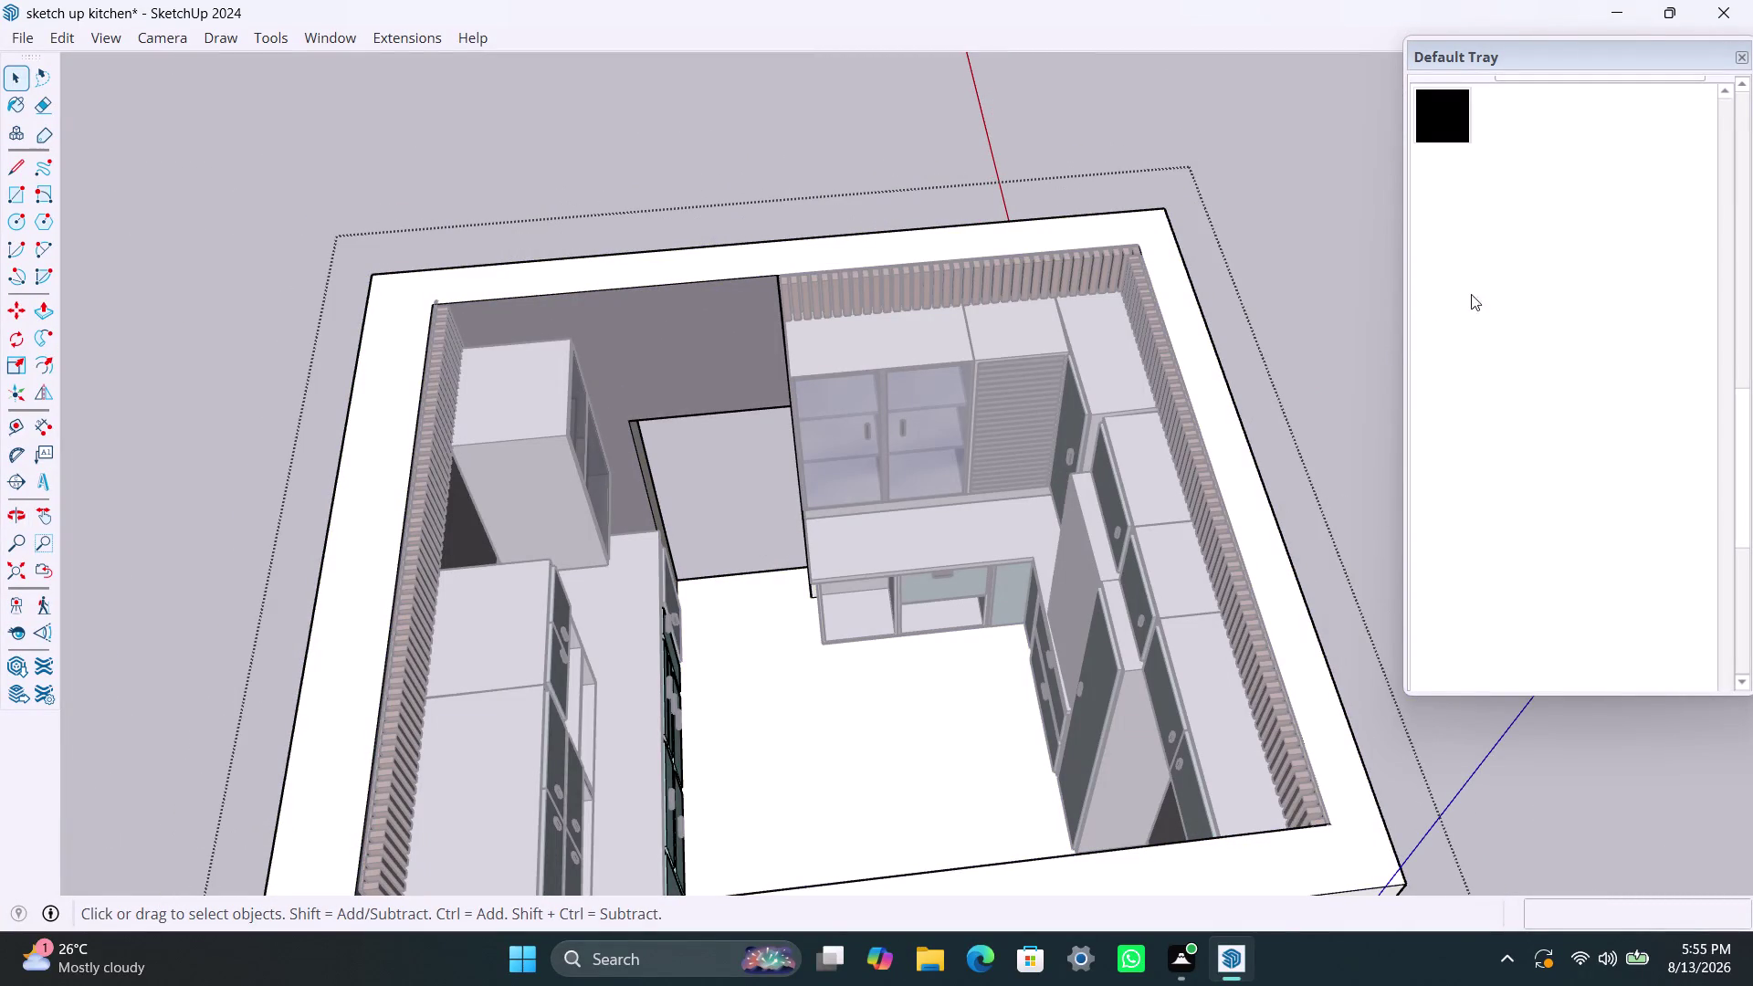
drag(1745, 432, 1742, 309)
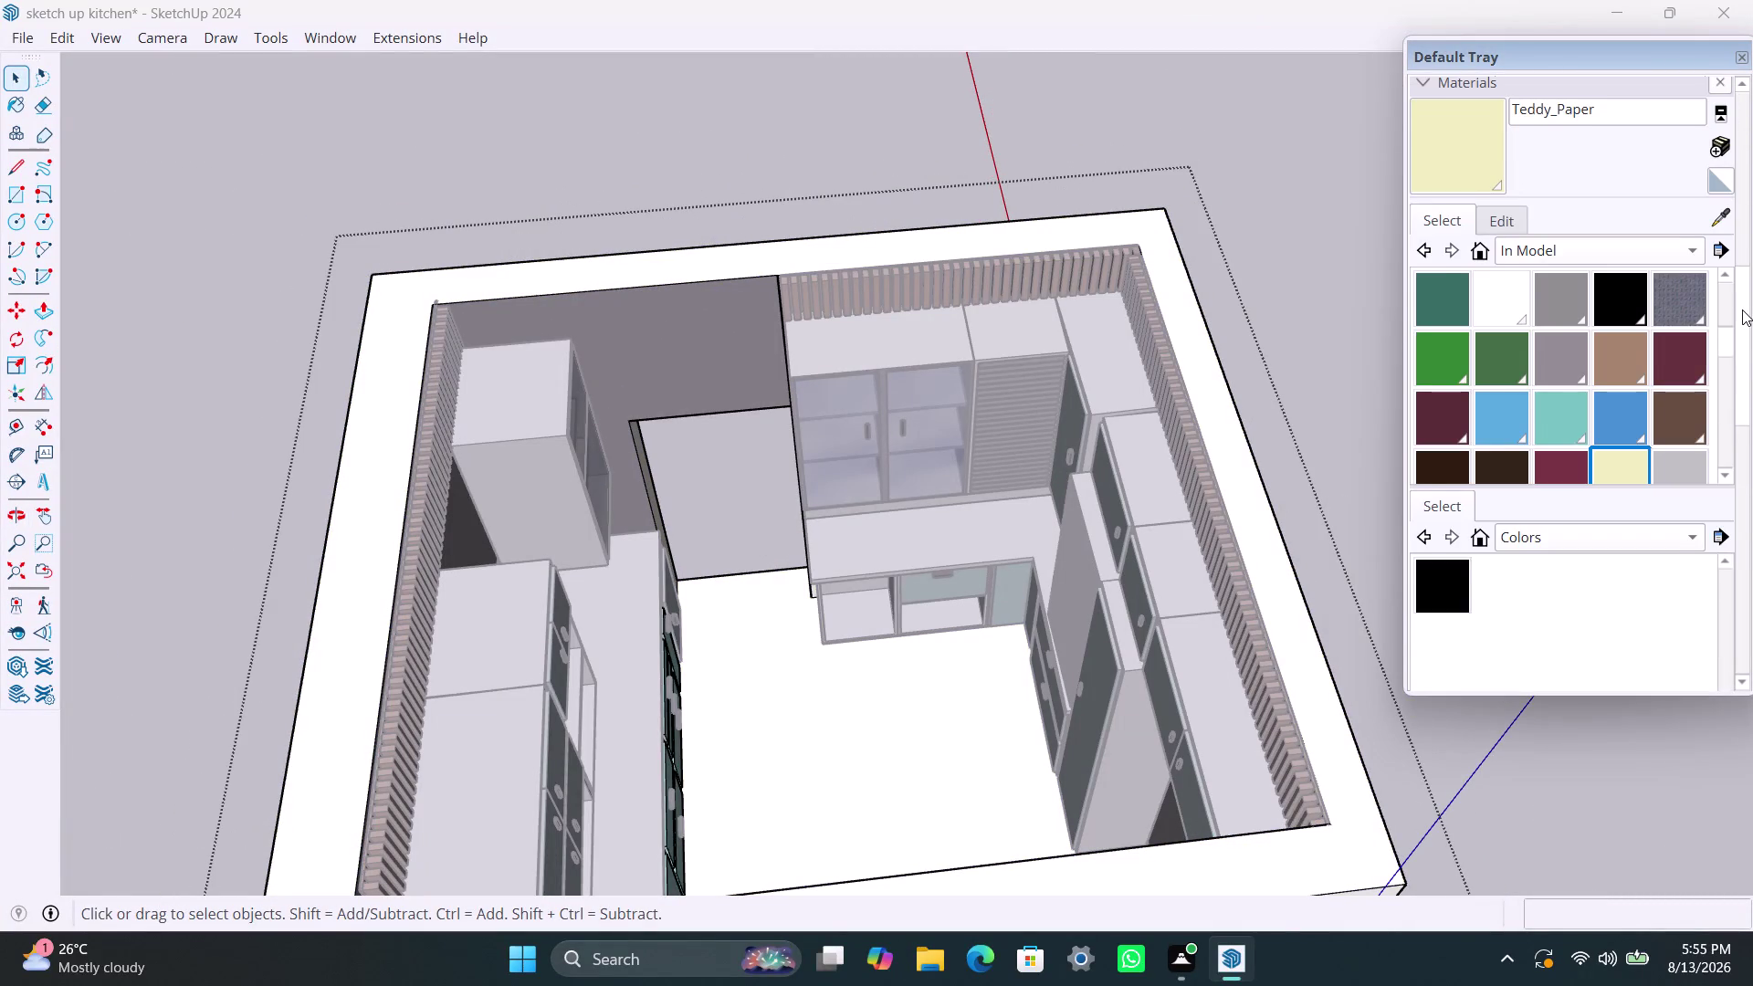
Expand the Materials panel, exit the room shell group, and view the kitchen from another corner.
drag(1742, 309, 1744, 297)
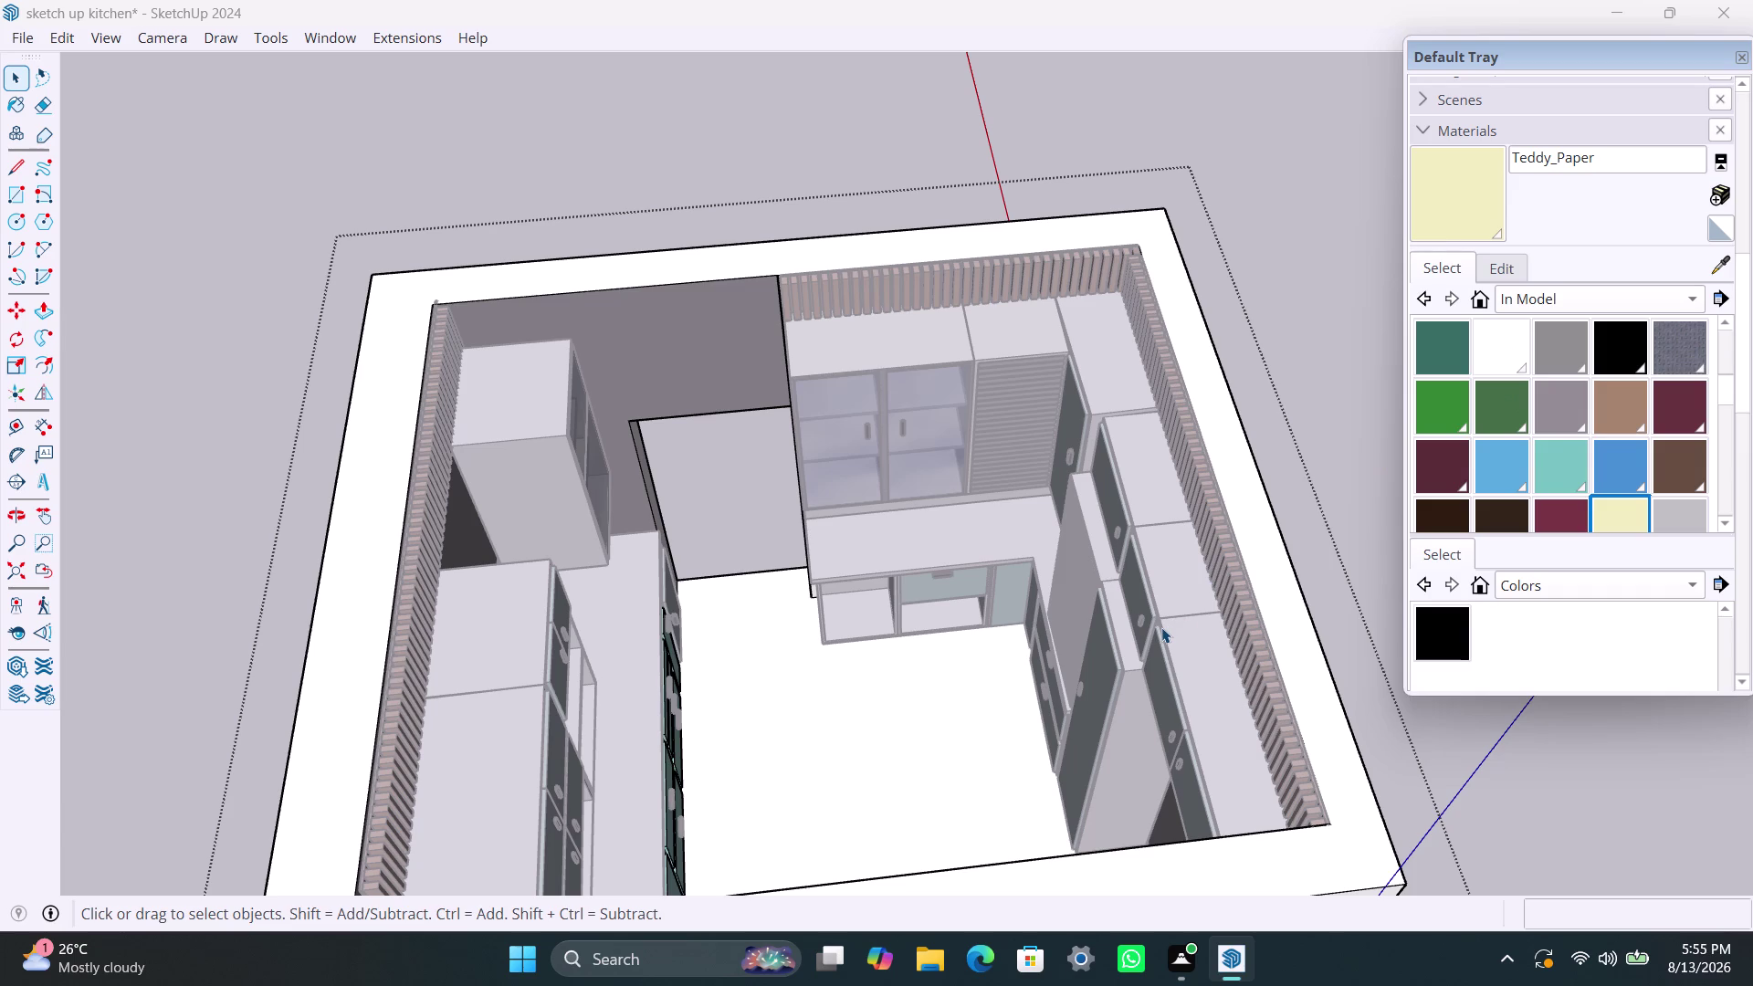
click(553, 122)
triple_click(554, 139)
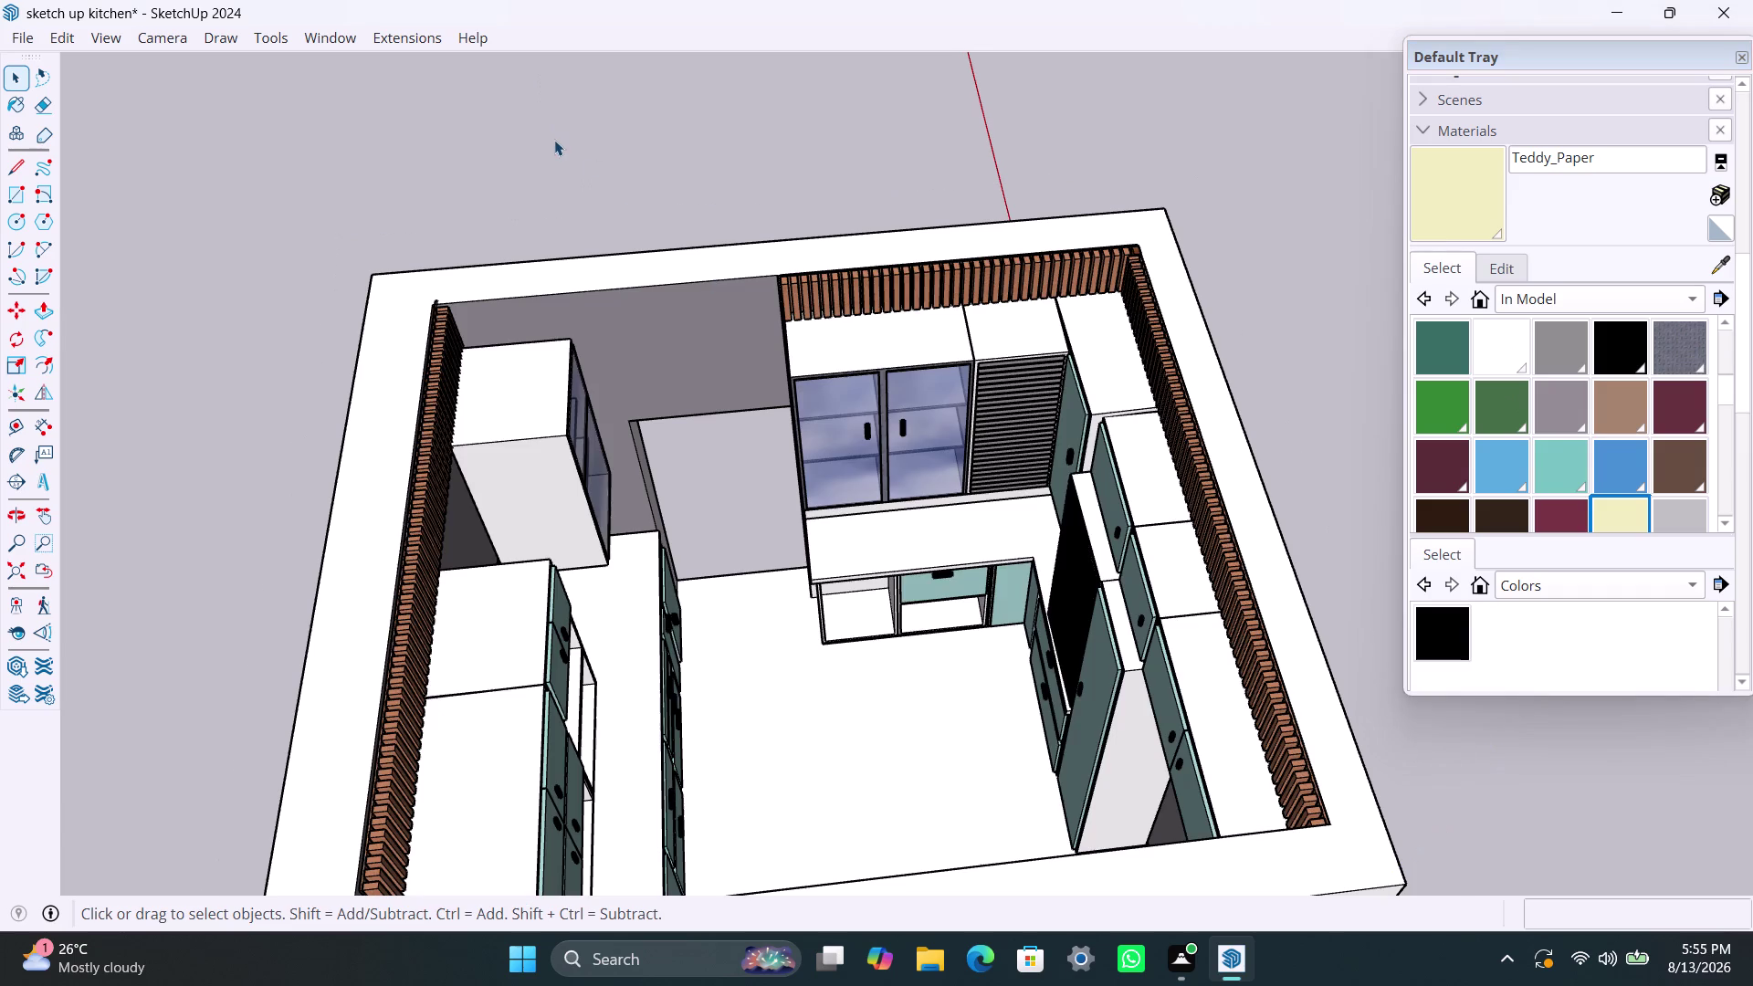
scroll(down, 3)
middle_drag(774, 600, 481, 699)
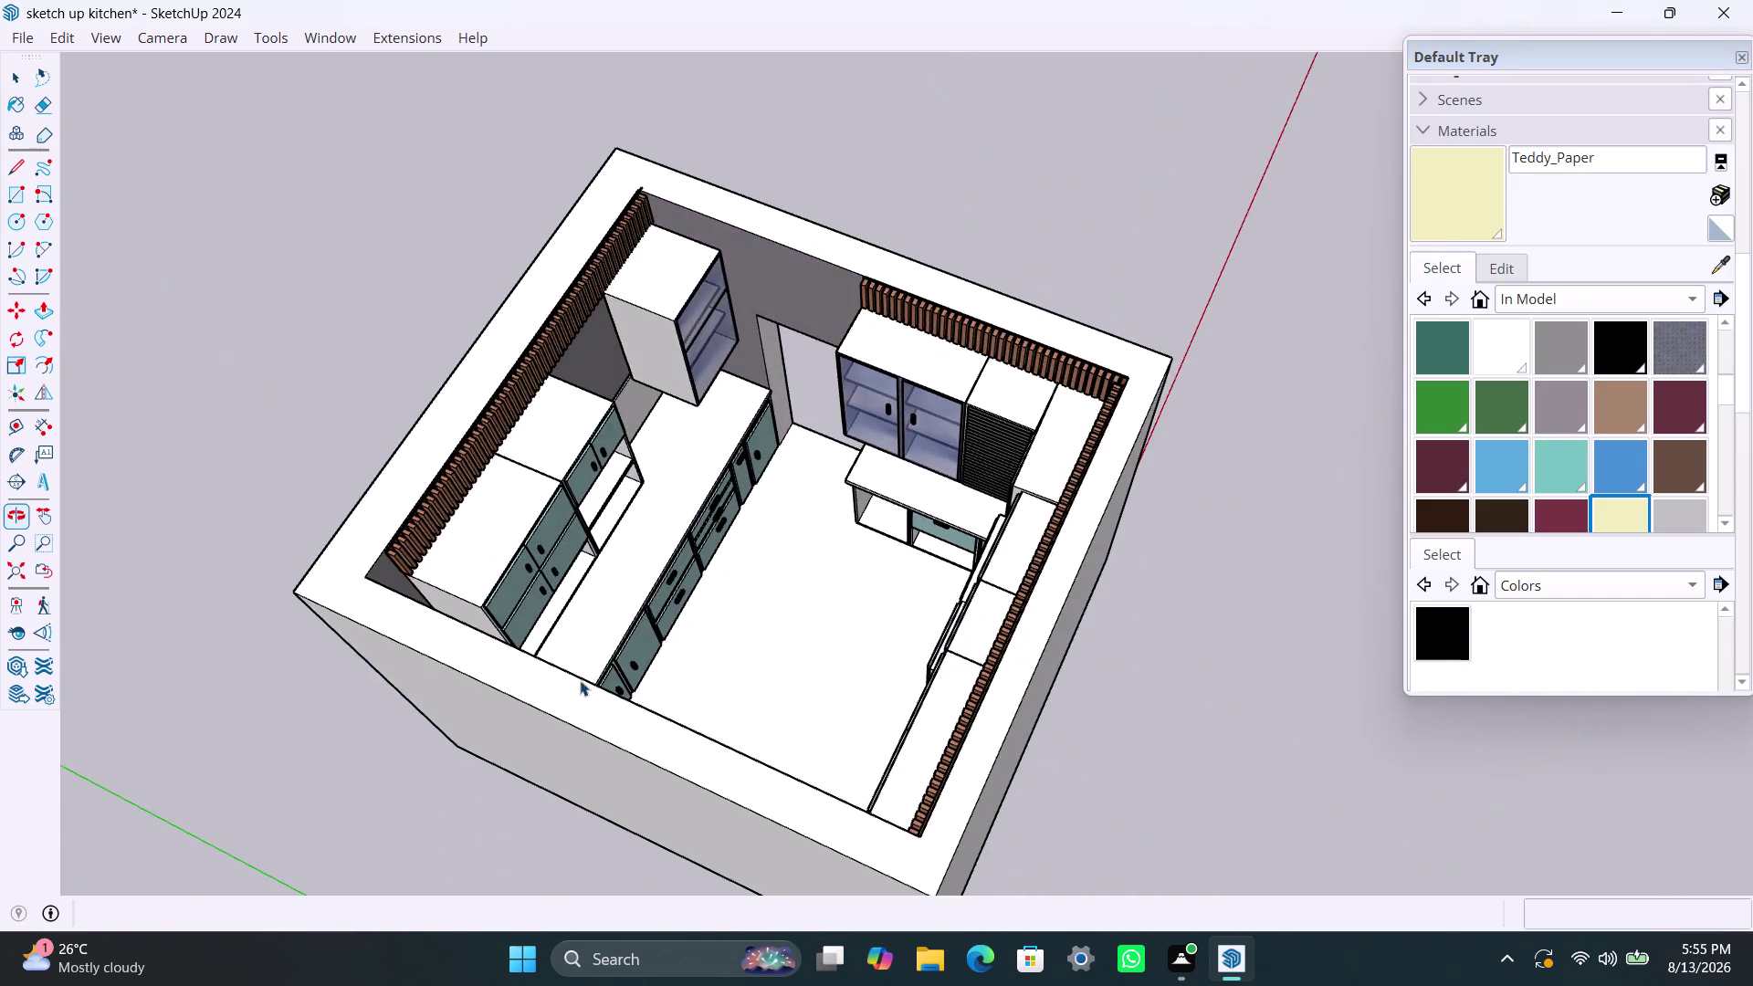
scroll(up, 3)
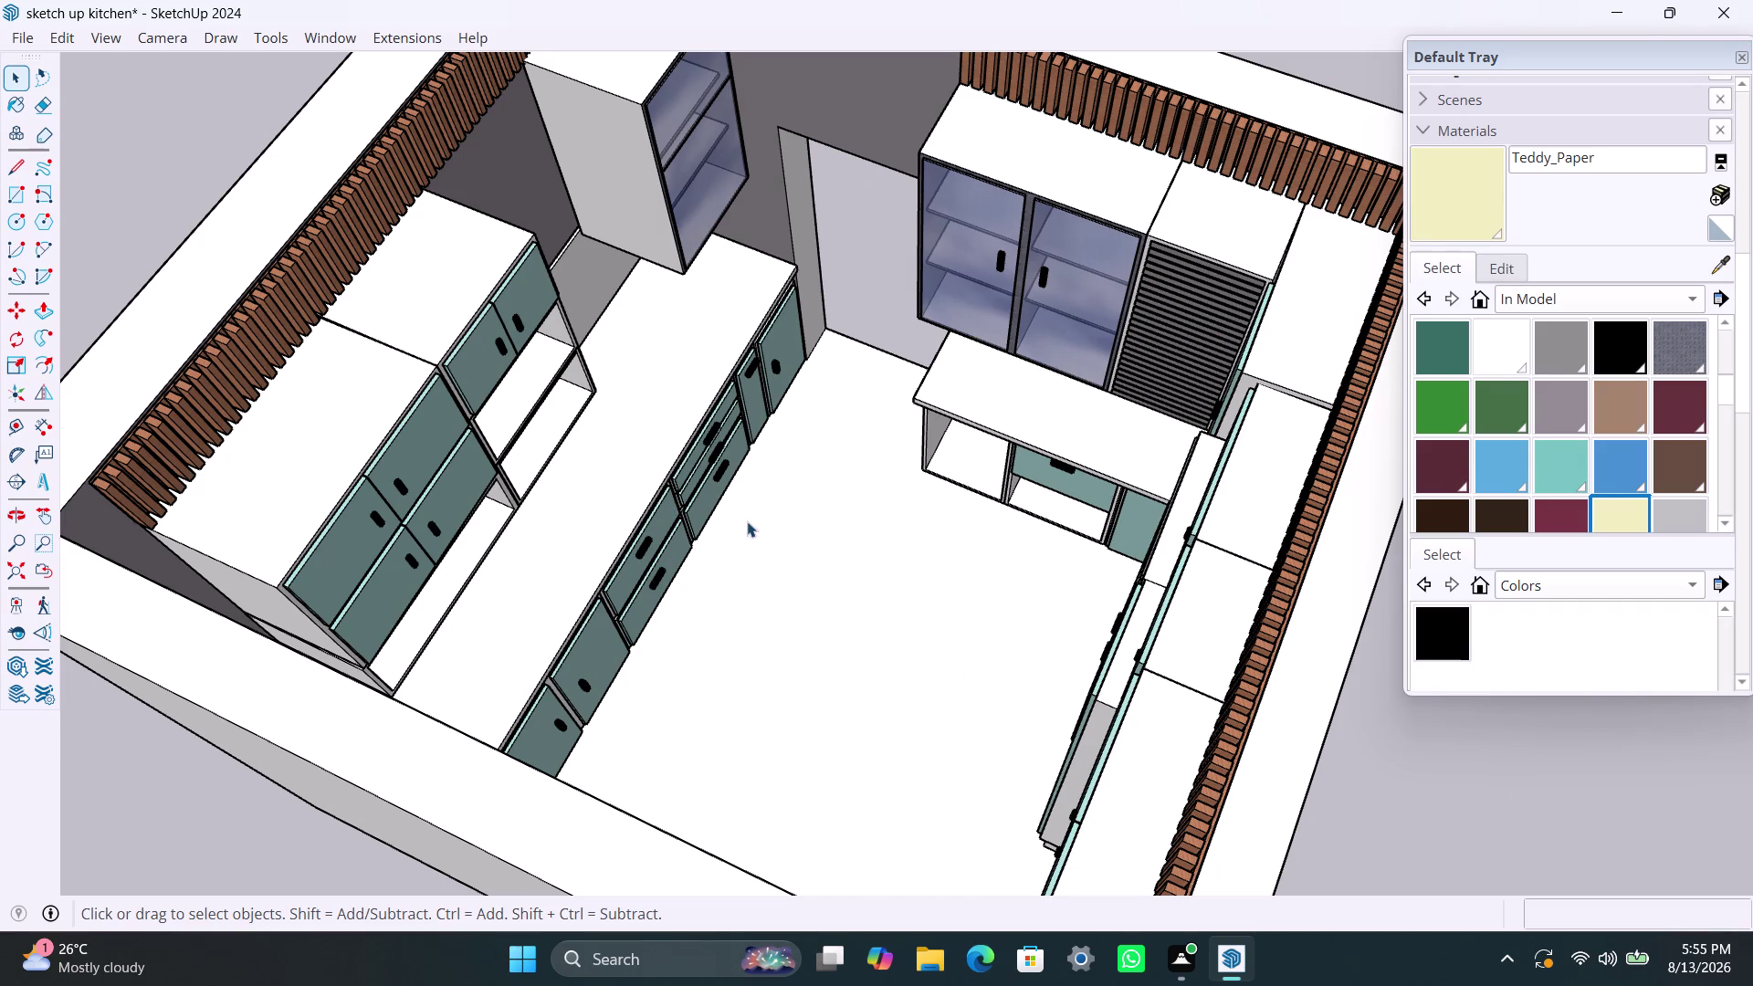